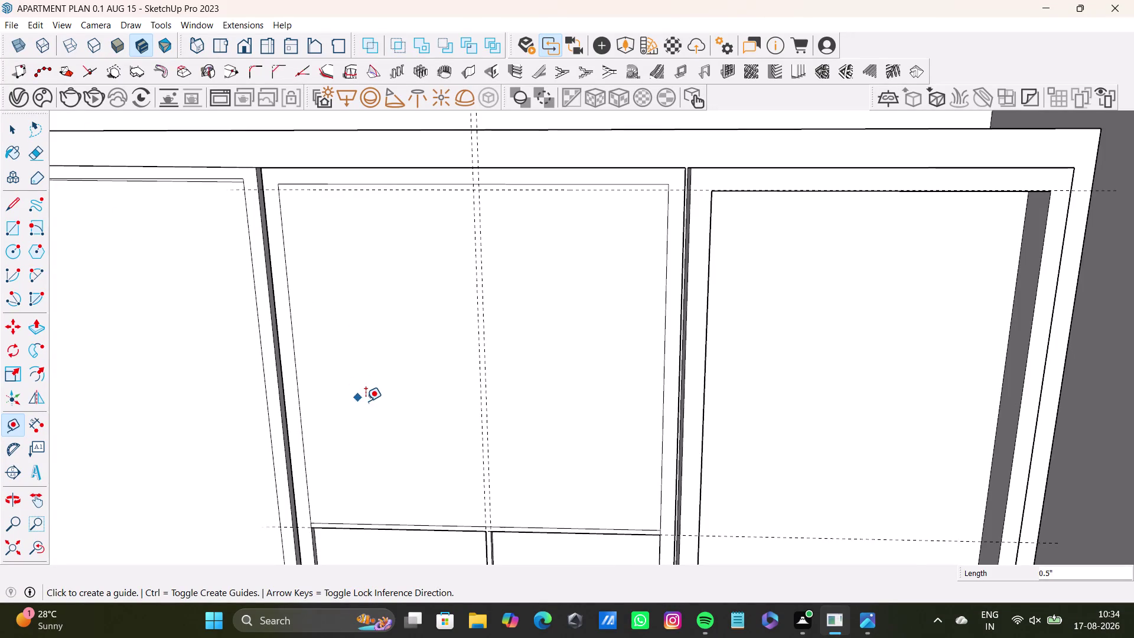
Orbit and zoom around the middle wardrobe door, then select the Line tool.
scroll(down, 3)
scroll(up, 3)
middle_drag(425, 489, 552, 360)
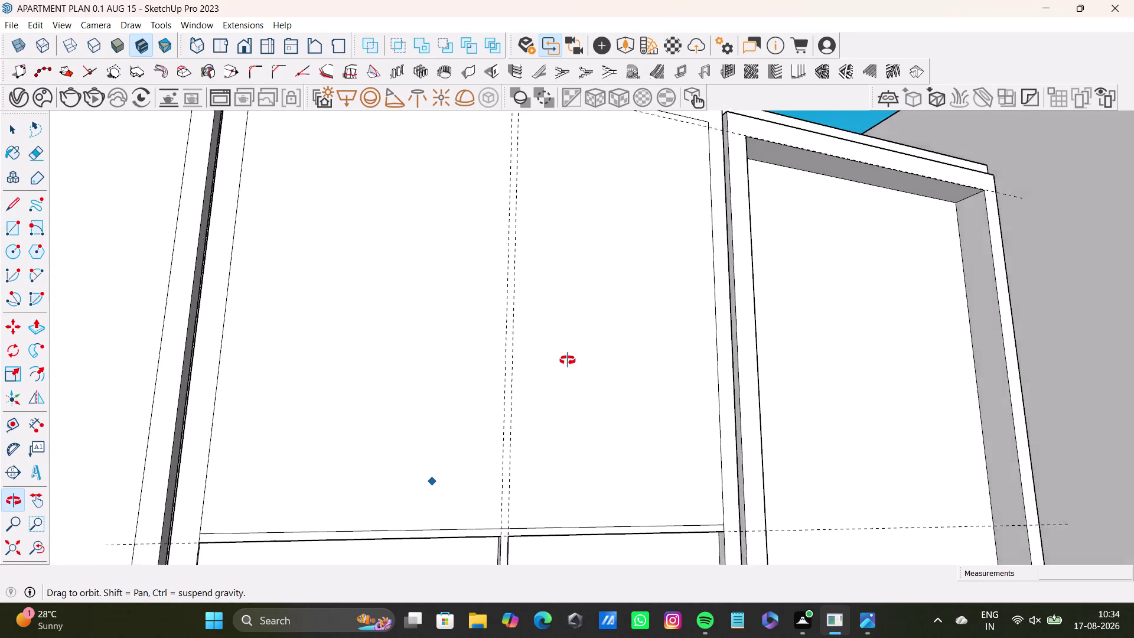
middle_drag(552, 360, 330, 456)
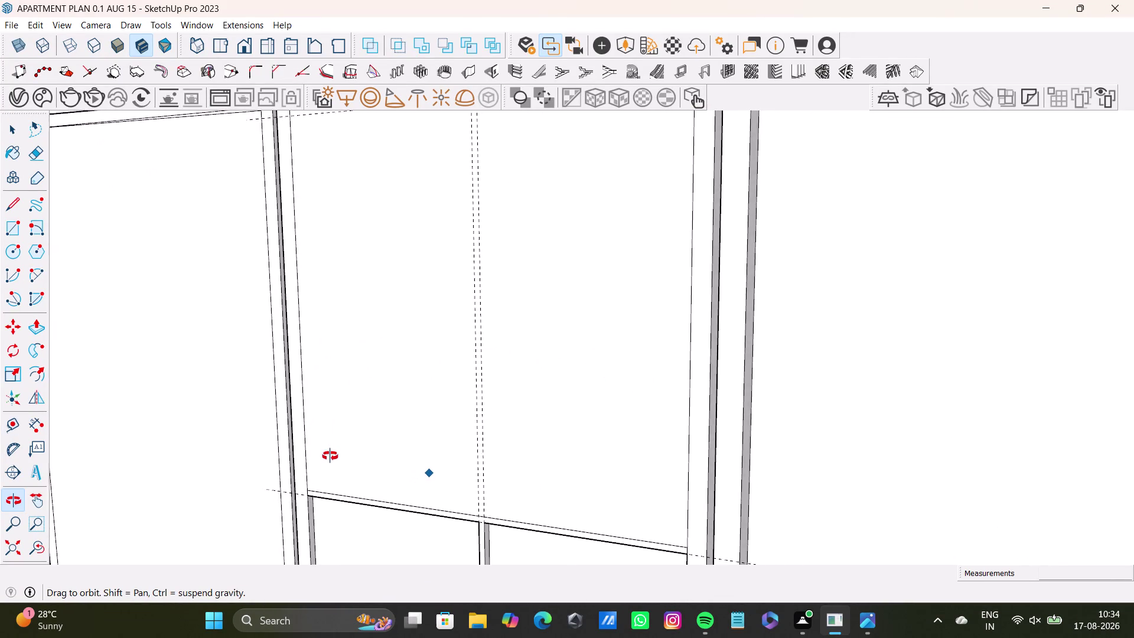
middle_drag(330, 456, 388, 494)
scroll(down, 3)
middle_drag(385, 337, 405, 323)
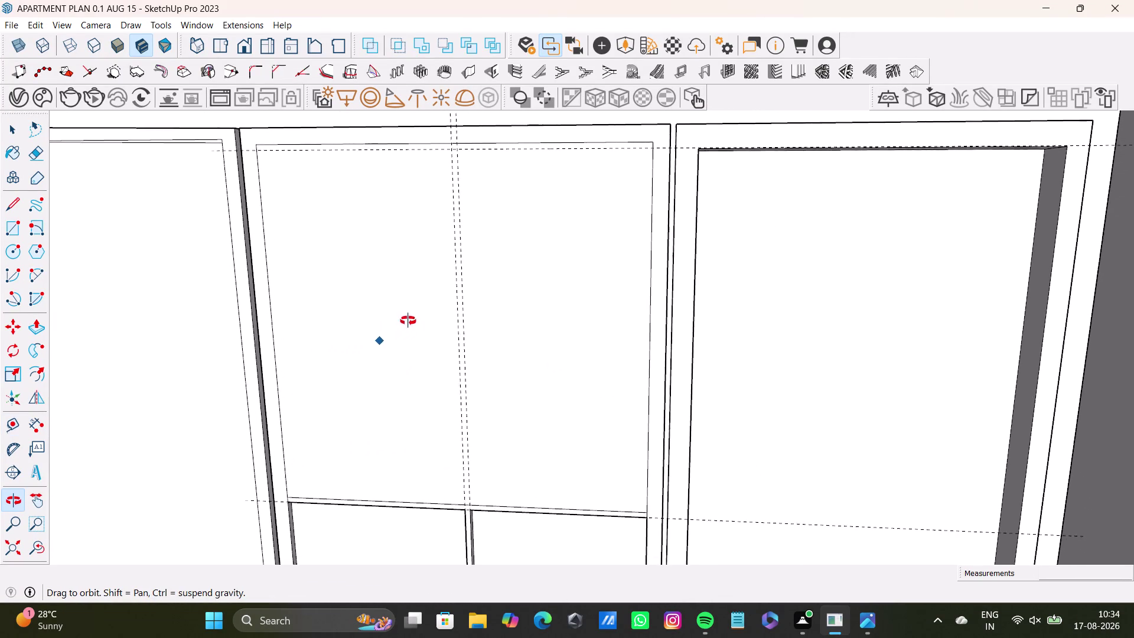
middle_drag(405, 322, 410, 319)
click(10, 201)
Inspect the wardrobe front and the middle door's top corner from several angles.
scroll(up, 3)
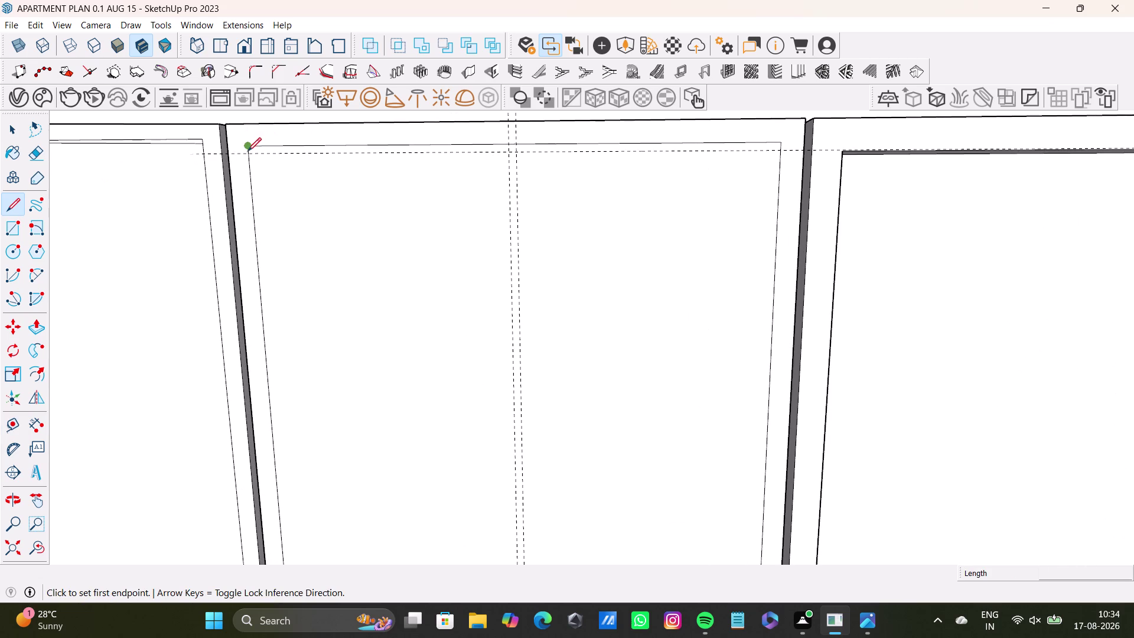
scroll(down, 3)
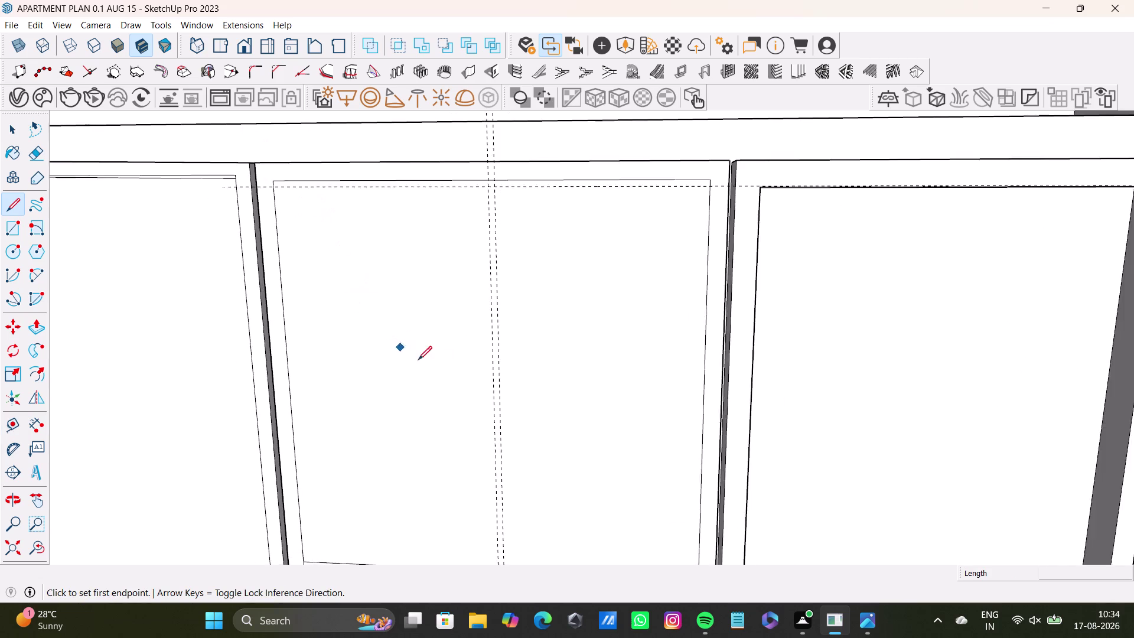
scroll(down, 3)
middle_drag(445, 390, 431, 448)
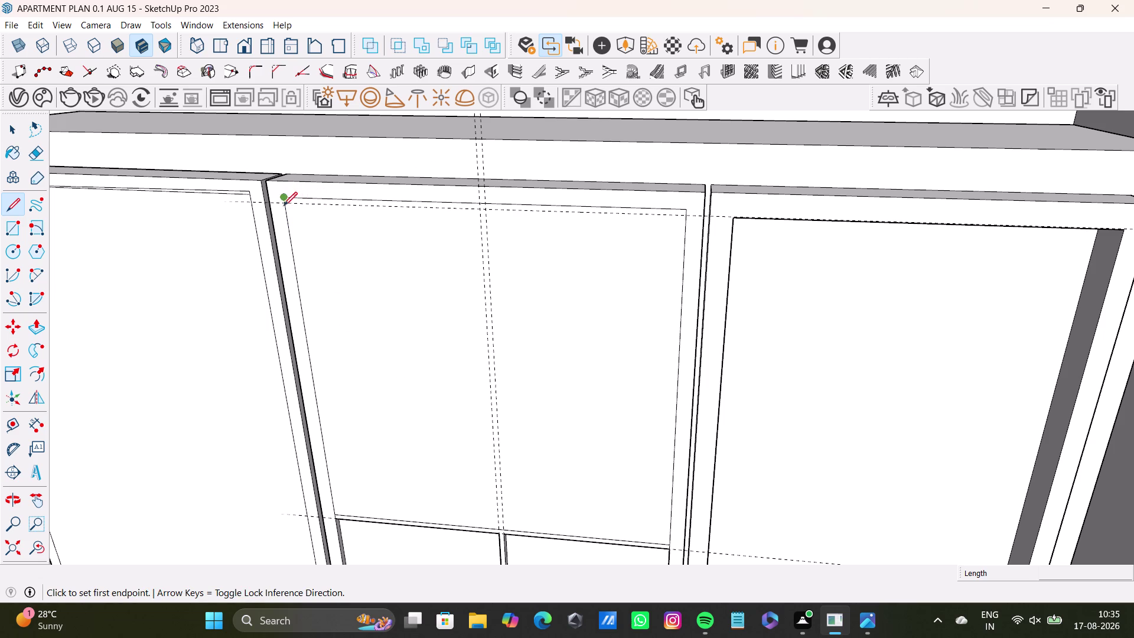
scroll(up, 3)
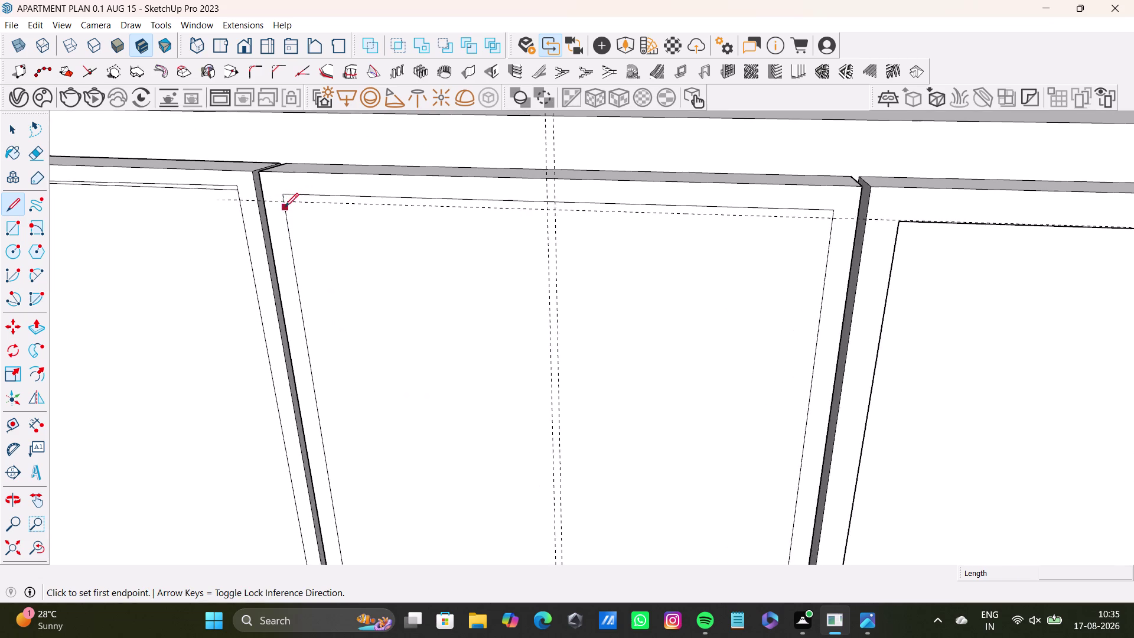
scroll(up, 3)
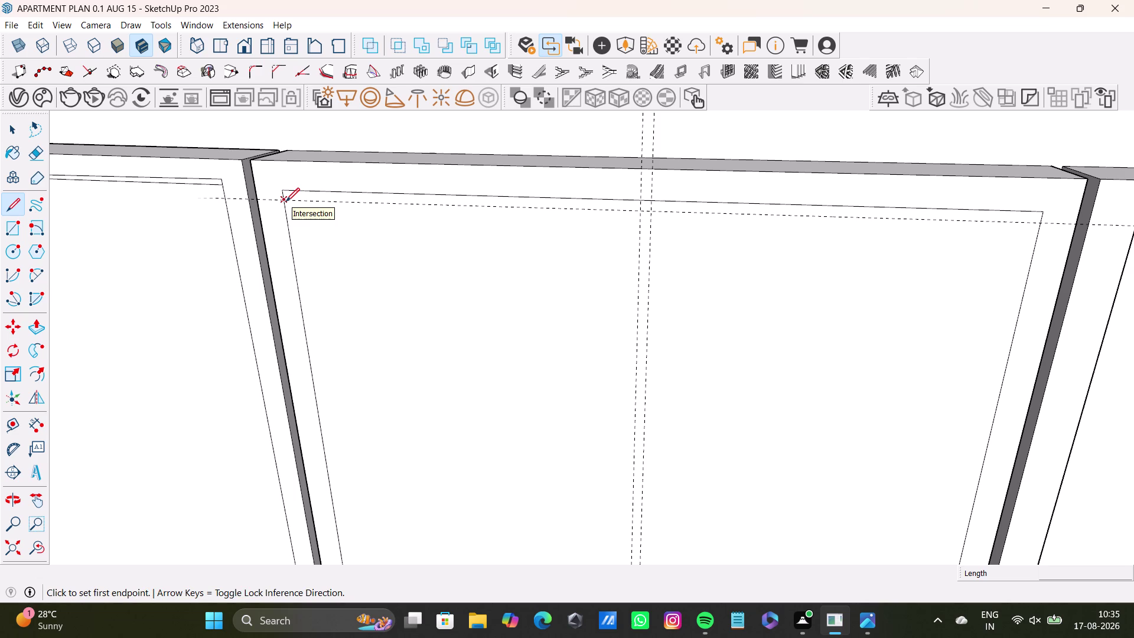
middle_drag(315, 275, 416, 221)
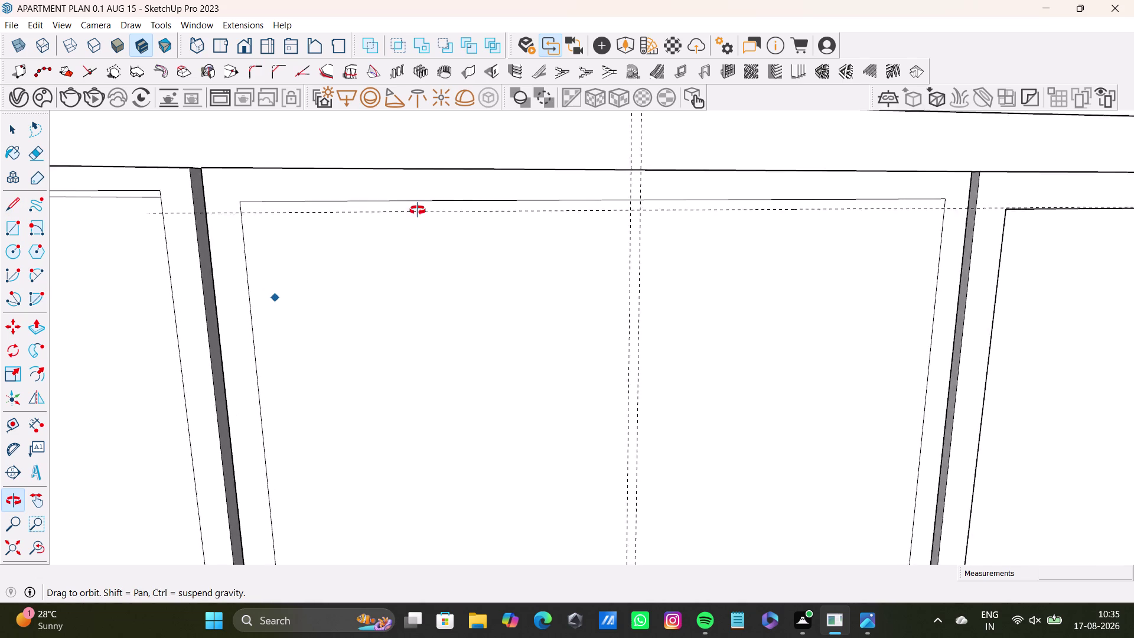
middle_drag(416, 220, 189, 213)
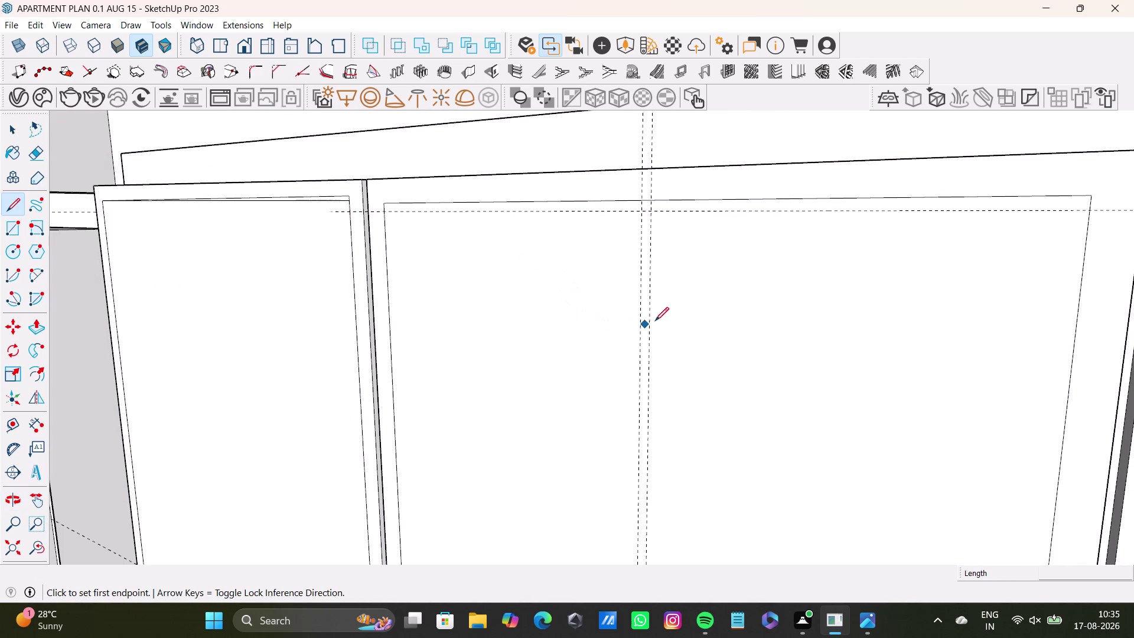
Orbit to frame the middle door face with its inset guide lines.
scroll(up, 3)
middle_drag(661, 304, 786, 284)
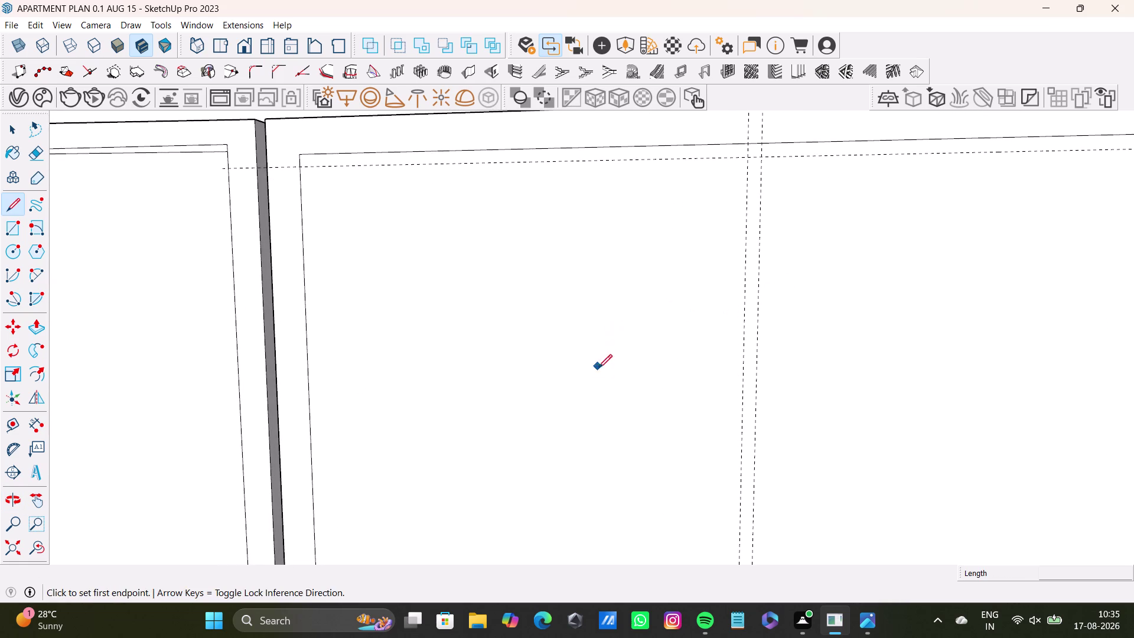
middle_drag(600, 369, 700, 363)
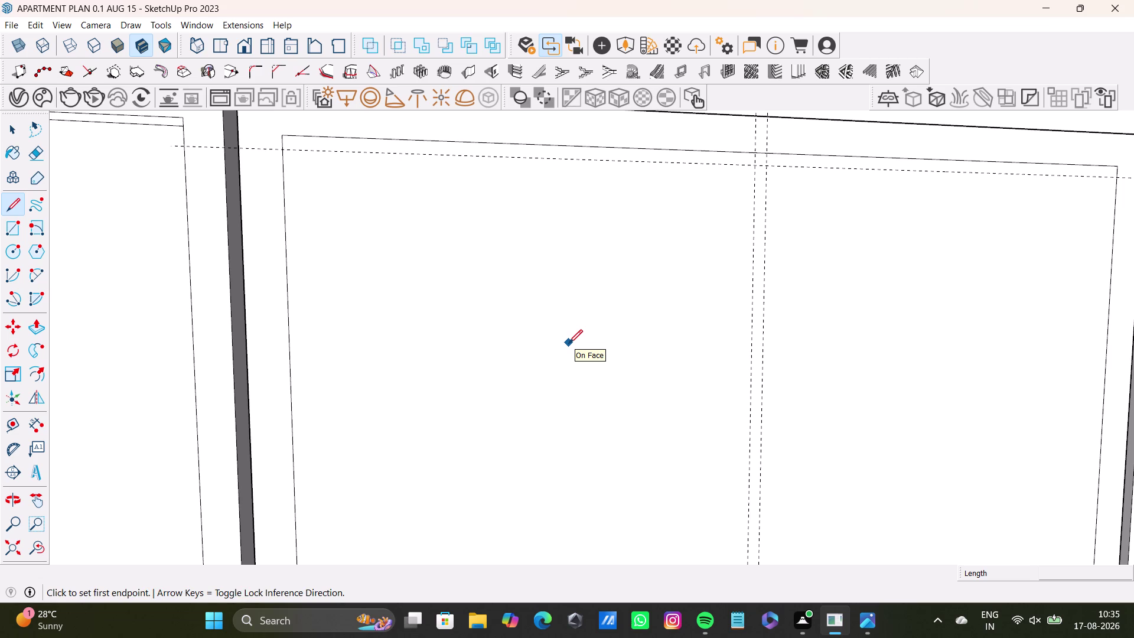
scroll(down, 3)
middle_drag(559, 297, 577, 216)
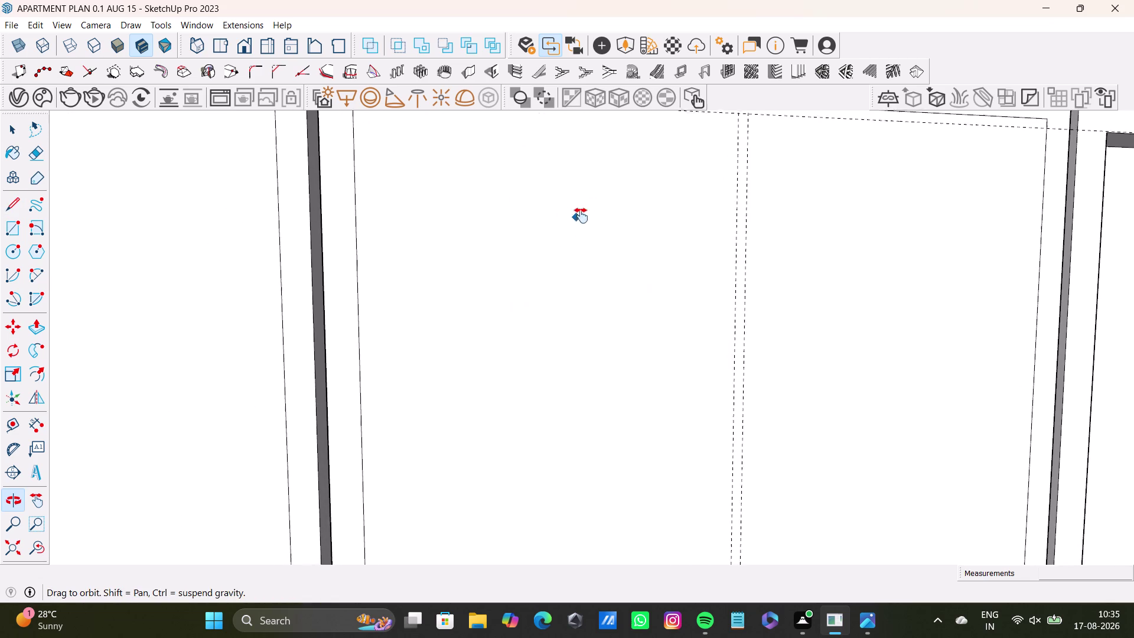
middle_drag(577, 216, 581, 215)
middle_drag(675, 316, 540, 380)
scroll(down, 3)
middle_drag(576, 369, 586, 260)
scroll(down, 3)
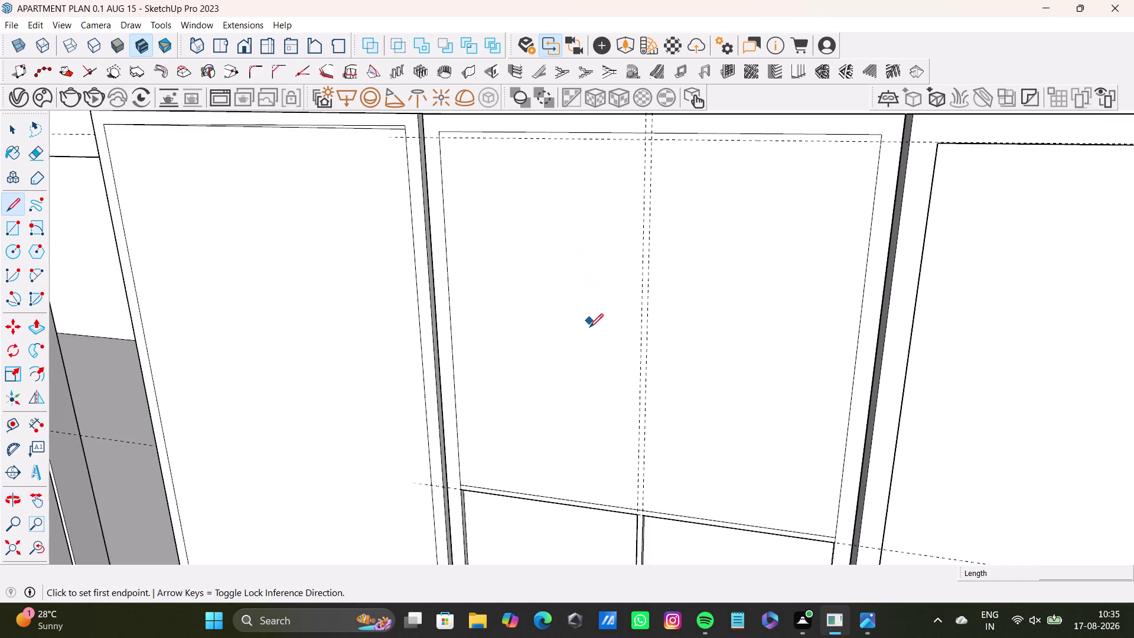
middle_drag(589, 327, 658, 341)
click(12, 205)
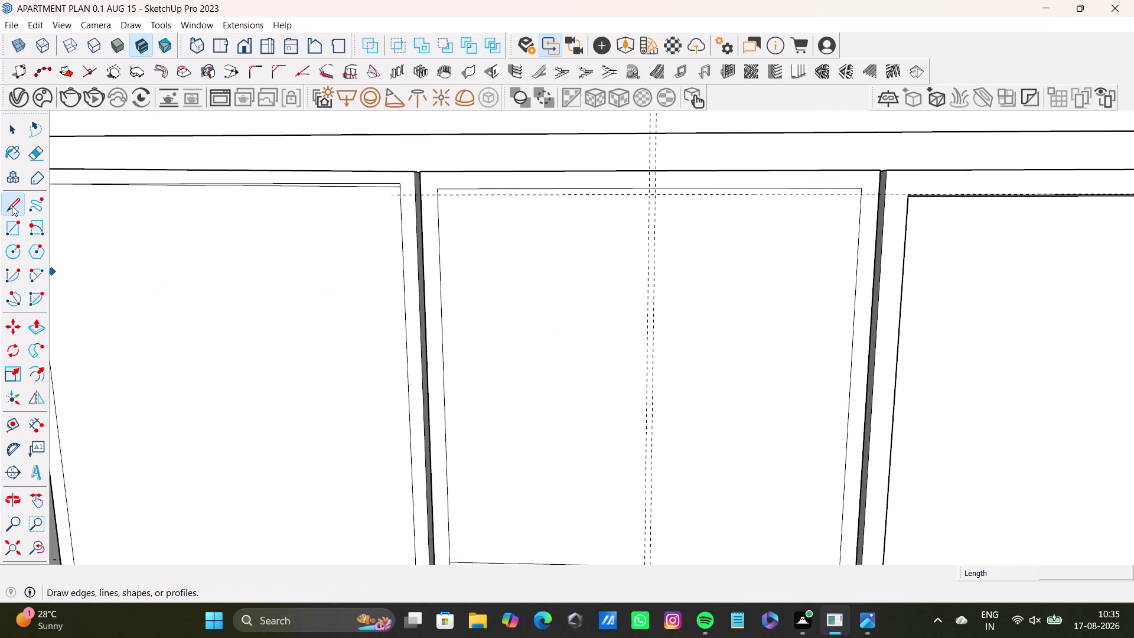
scroll(up, 3)
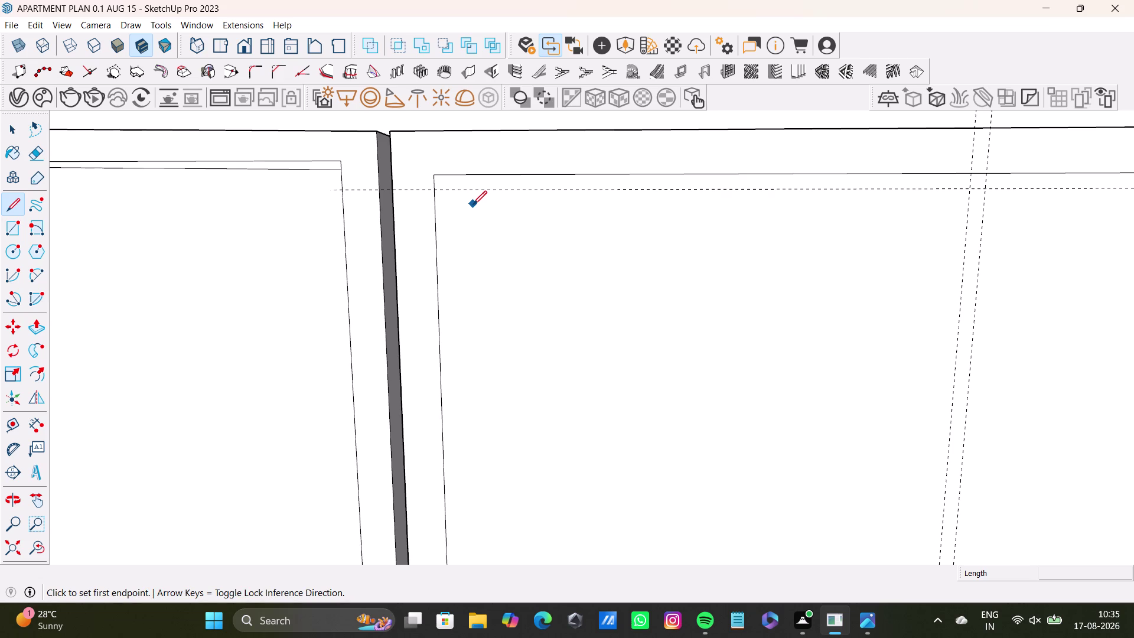
scroll(down, 3)
middle_drag(537, 376, 541, 378)
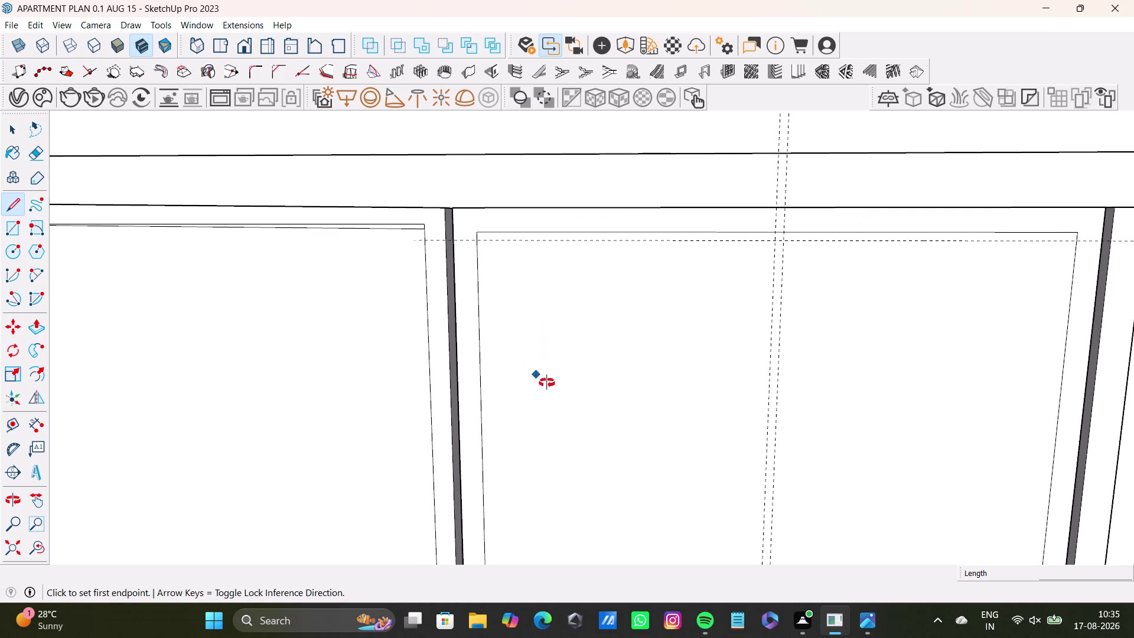
middle_drag(540, 378, 403, 236)
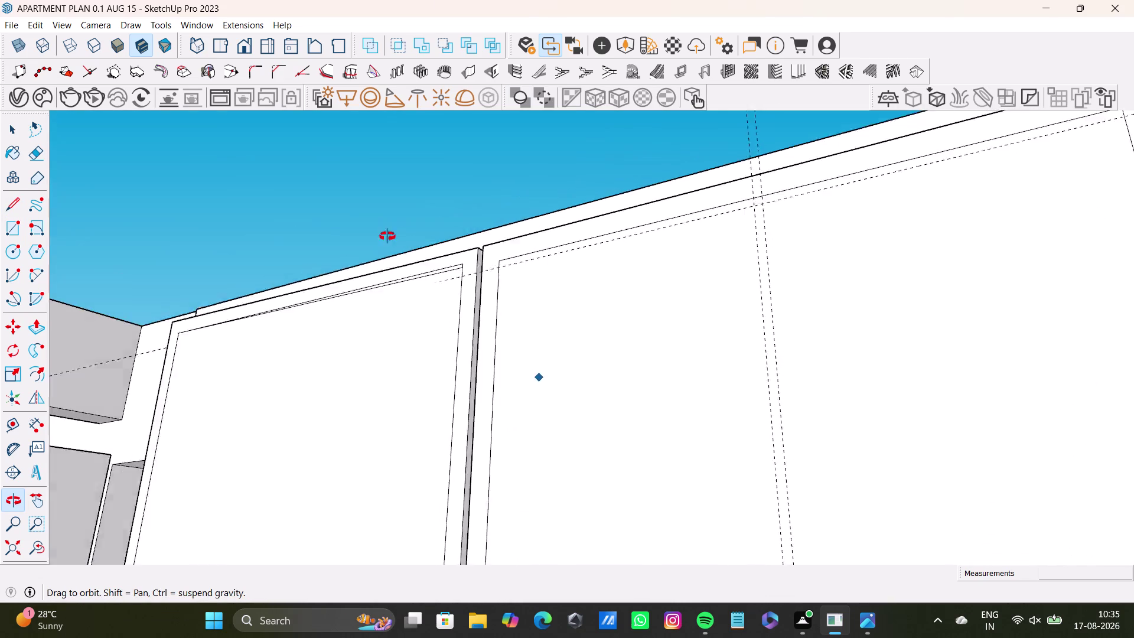
middle_drag(403, 236, 289, 253)
middle_drag(686, 370, 770, 506)
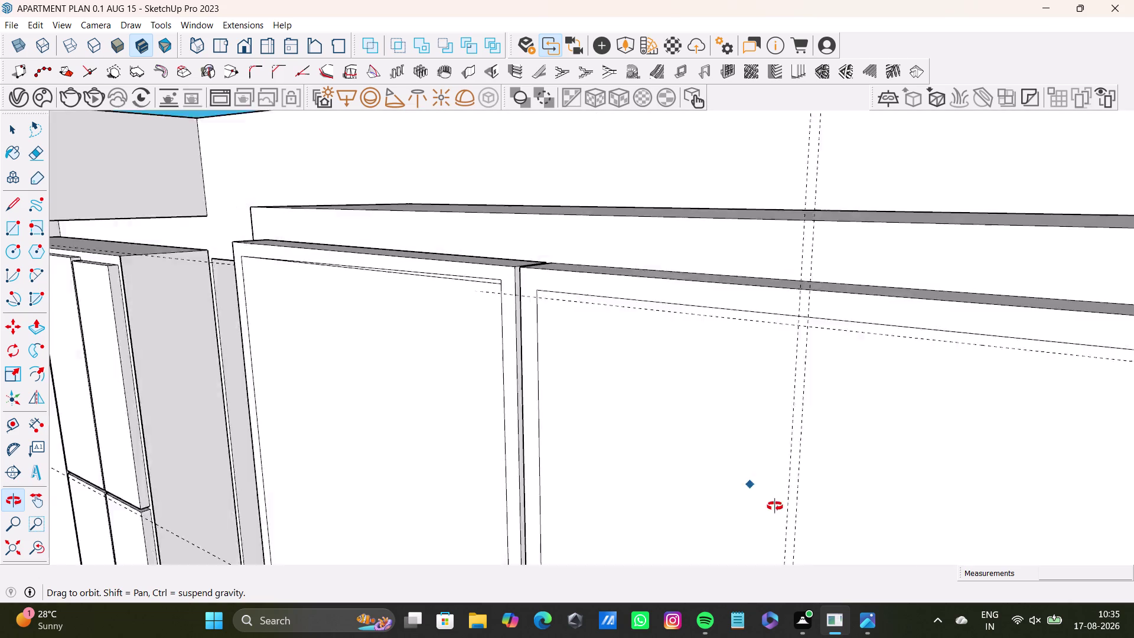
middle_drag(770, 506, 835, 506)
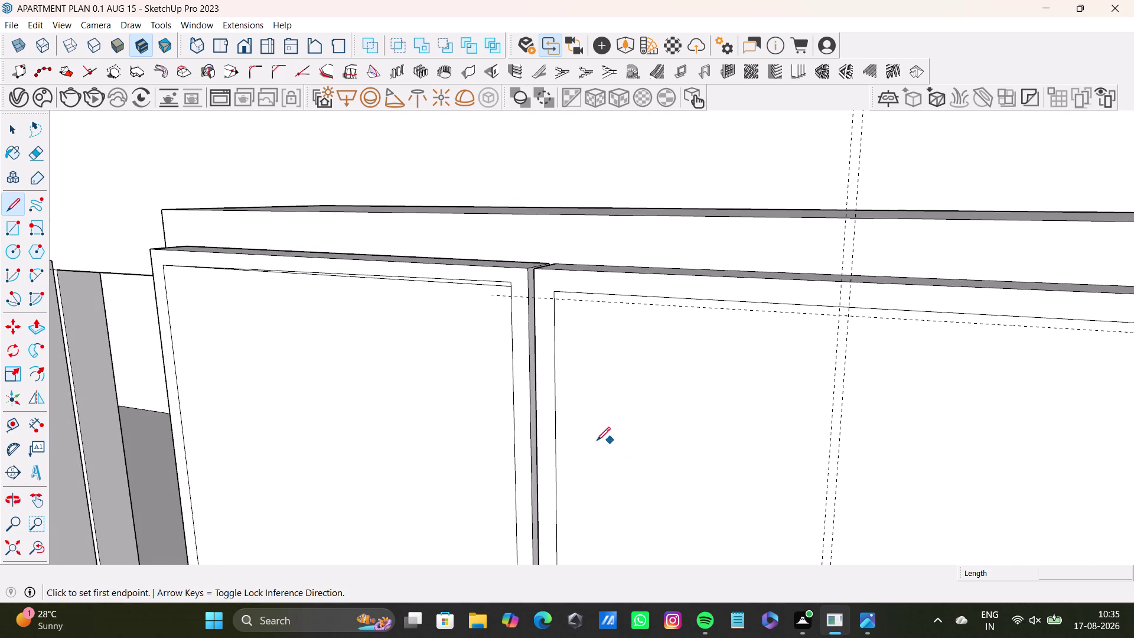
scroll(down, 3)
middle_drag(598, 444, 651, 458)
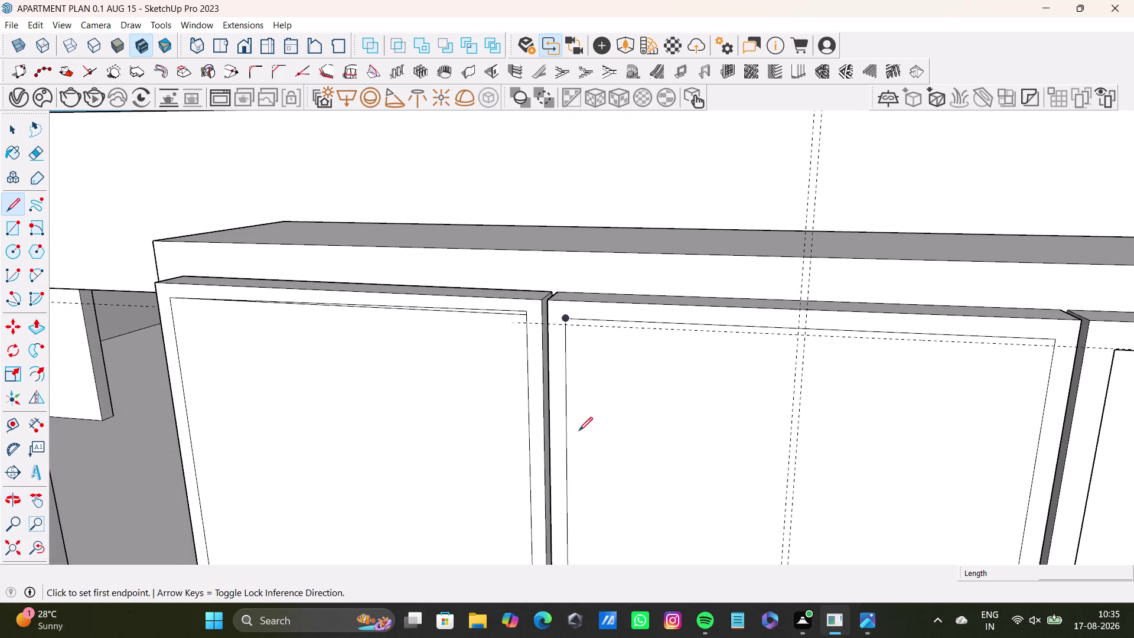
click(12, 239)
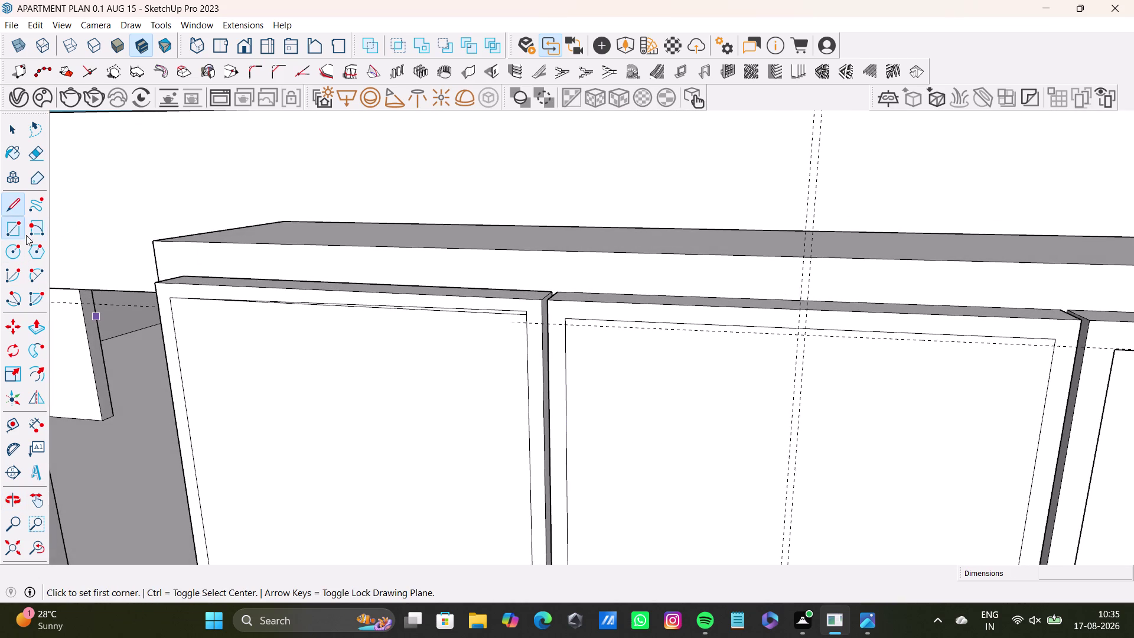
click(566, 326)
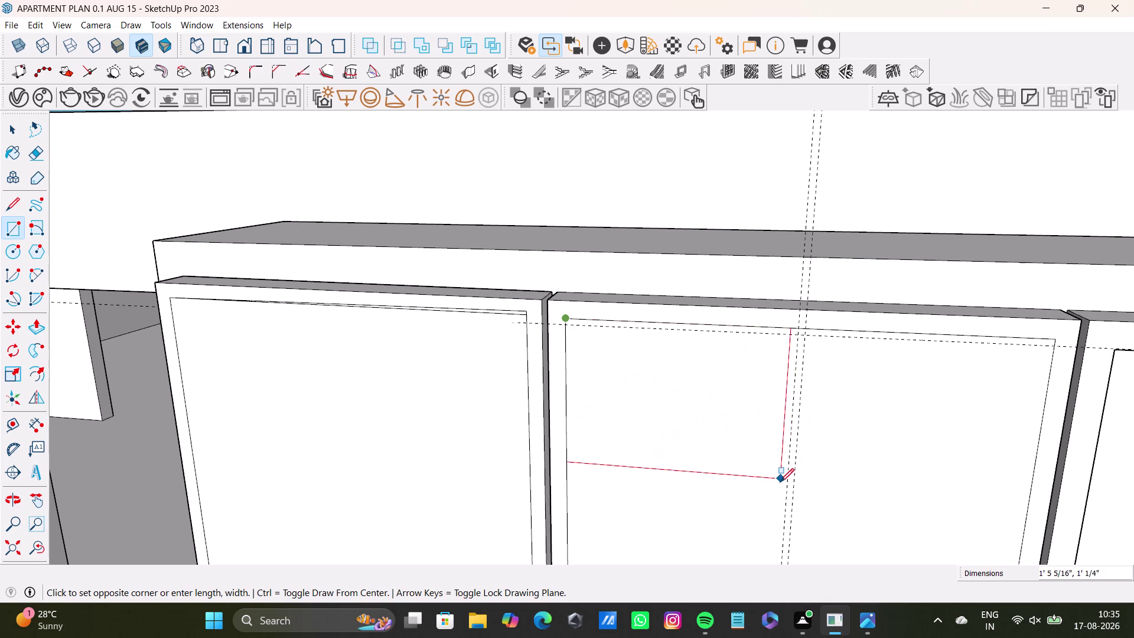
key(space)
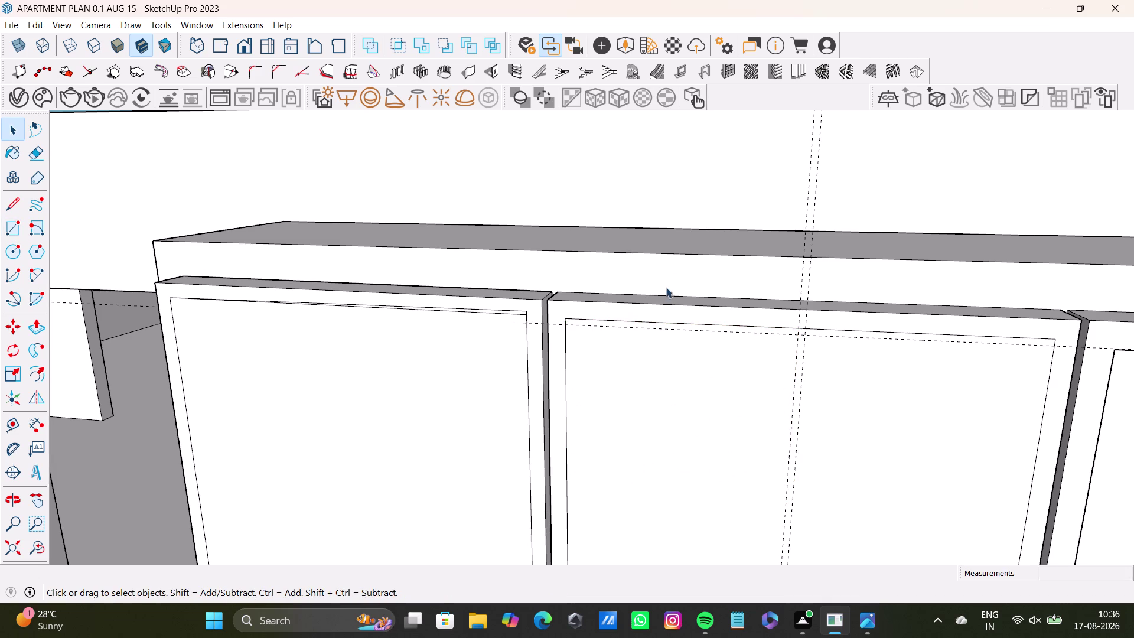
Orbit to face the middle wardrobe door and its guide lines.
scroll(down, 3)
middle_drag(682, 412, 678, 193)
middle_drag(691, 284, 746, 438)
middle_drag(746, 438, 745, 437)
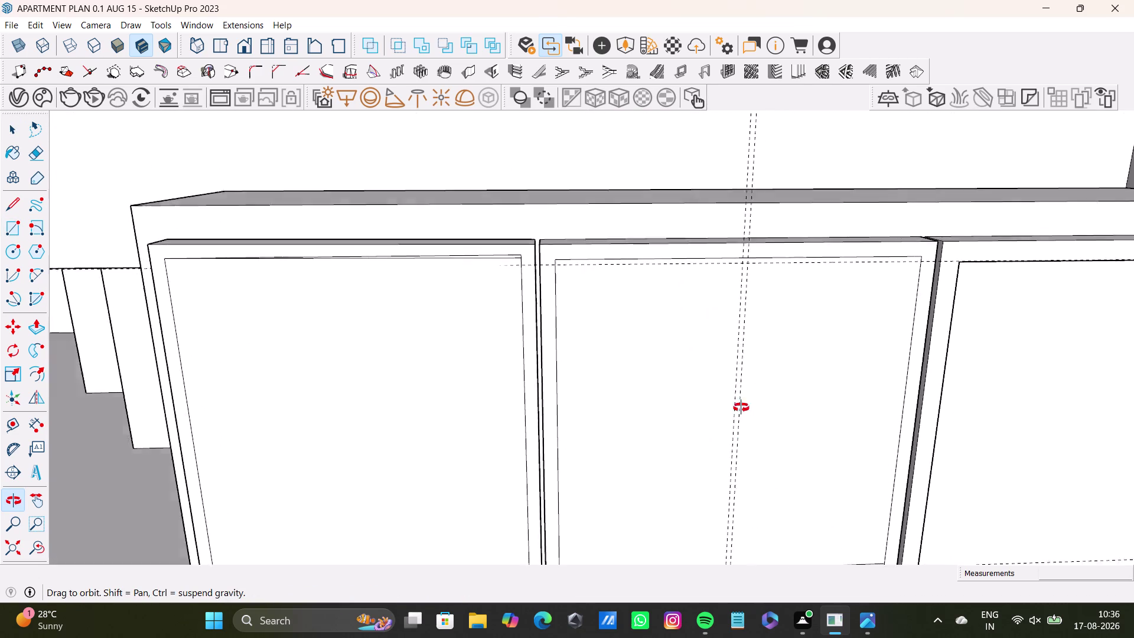
middle_drag(746, 437, 690, 329)
middle_drag(686, 350, 742, 351)
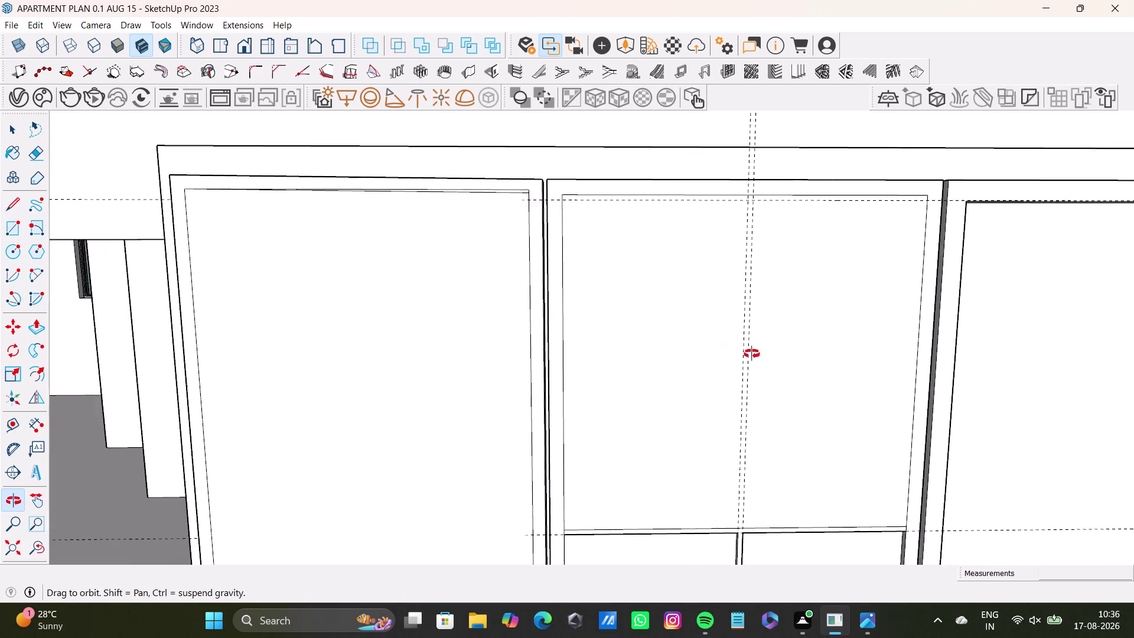
middle_drag(741, 351, 750, 359)
Draw a panel rectangle from the guide corner, then undo it.
click(8, 230)
scroll(up, 3)
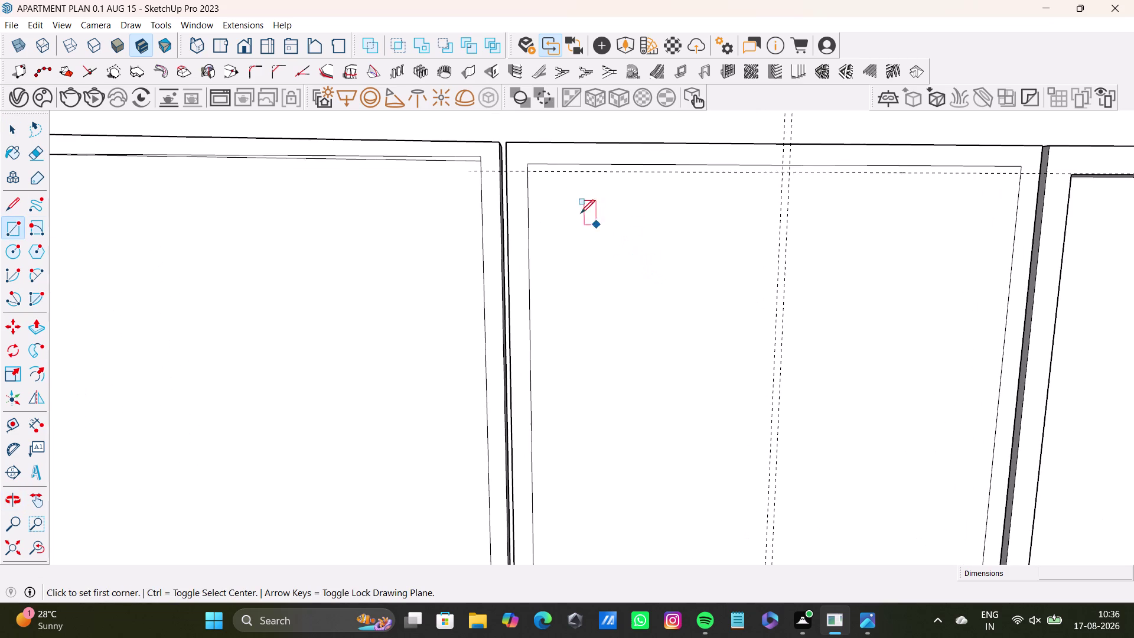
click(527, 173)
scroll(down, 3)
middle_drag(740, 385, 741, 365)
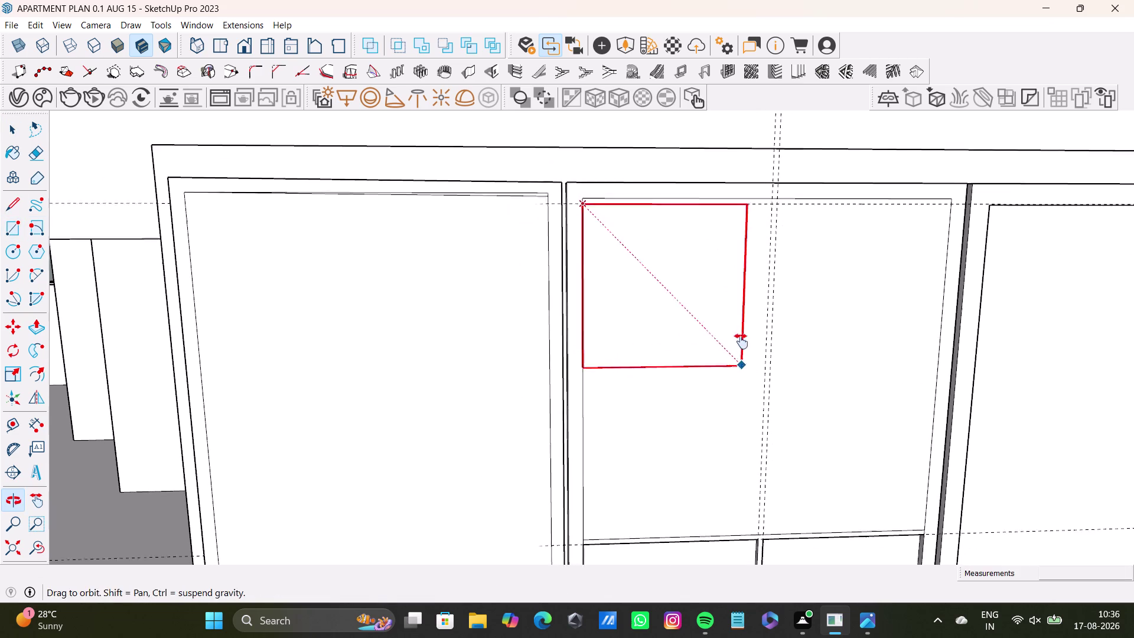
middle_drag(741, 365, 726, 284)
click(744, 454)
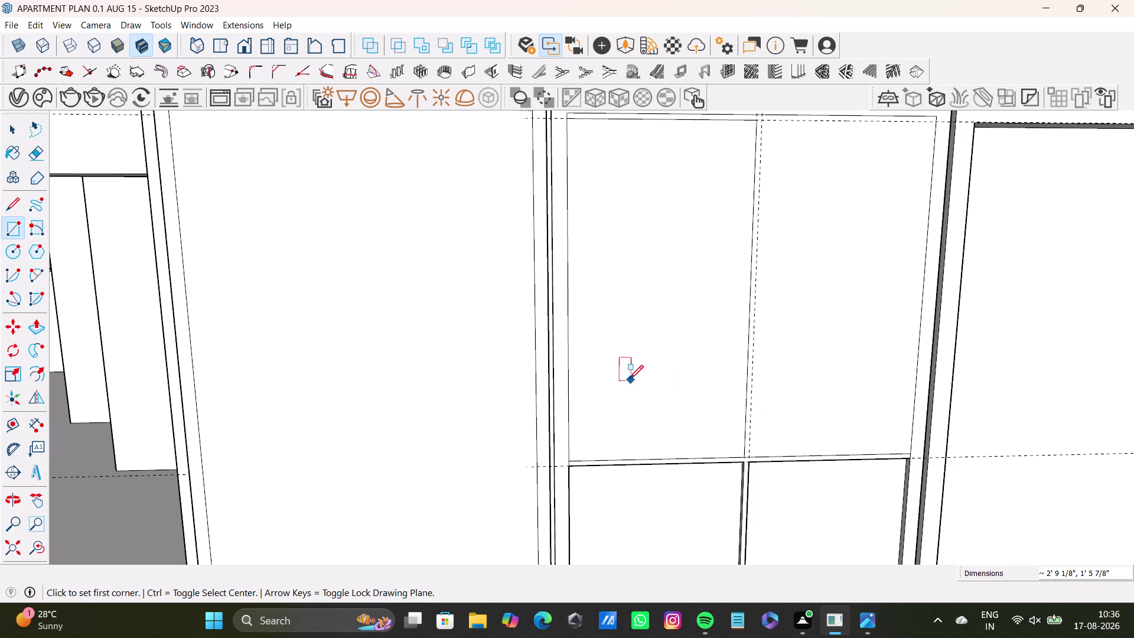
key(ctrl+z)
Return to the previous camera view and close in on the door's top edge.
scroll(down, 3)
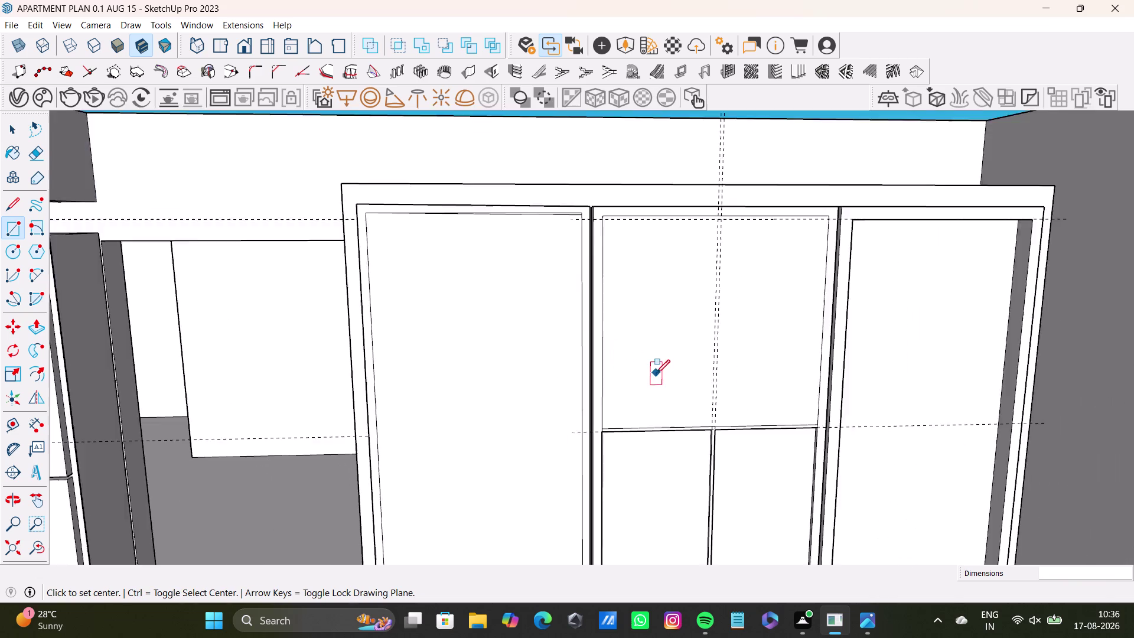
scroll(down, 3)
click(39, 546)
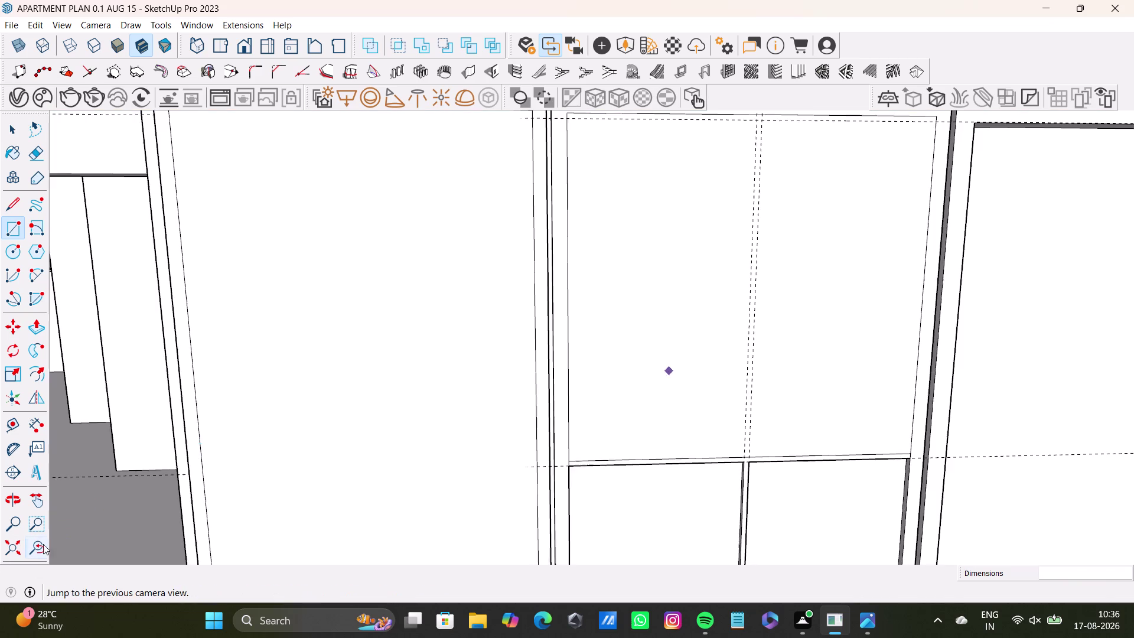
middle_drag(659, 385, 541, 414)
middle_drag(607, 432, 560, 392)
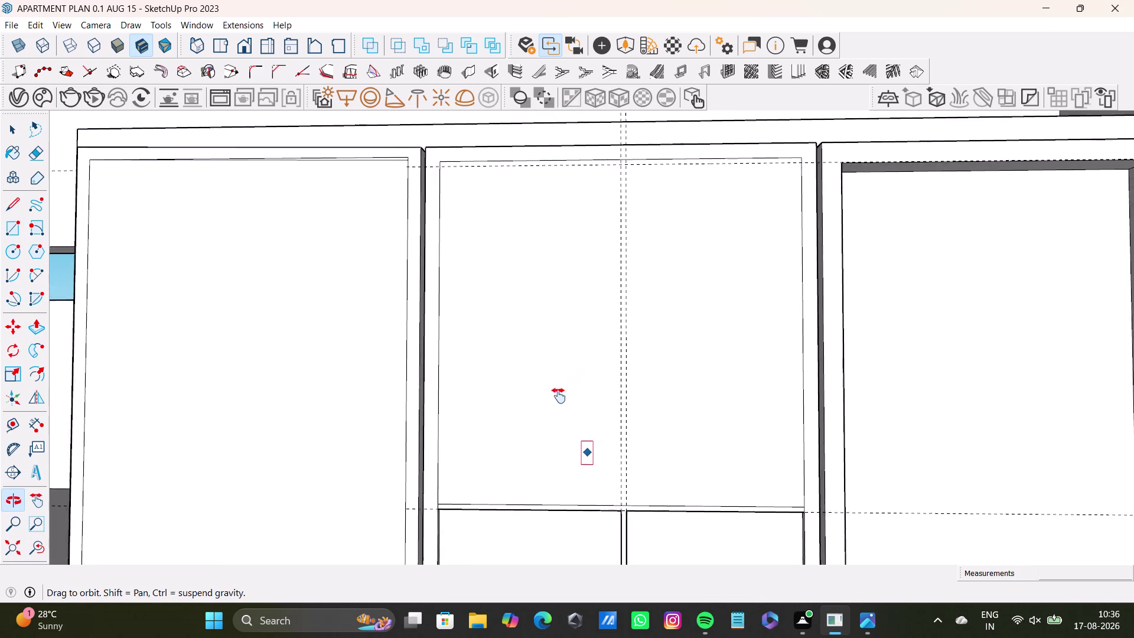
middle_drag(560, 392, 554, 404)
click(6, 206)
Draw a line along the panel's top edge from its left corner to its right corner.
scroll(up, 3)
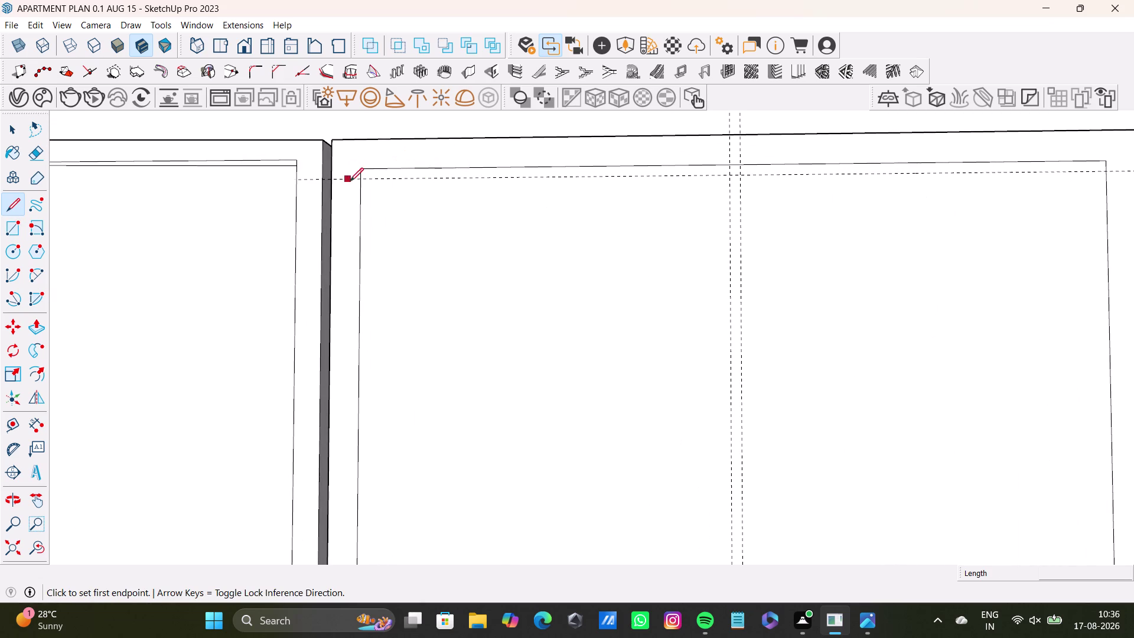
click(356, 178)
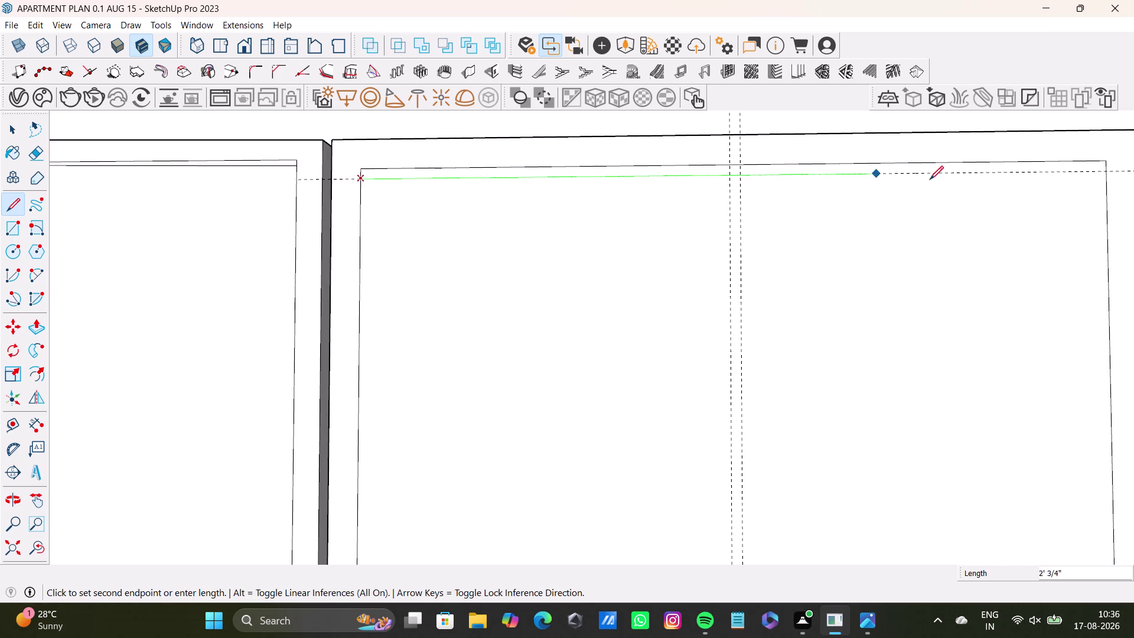
click(1107, 171)
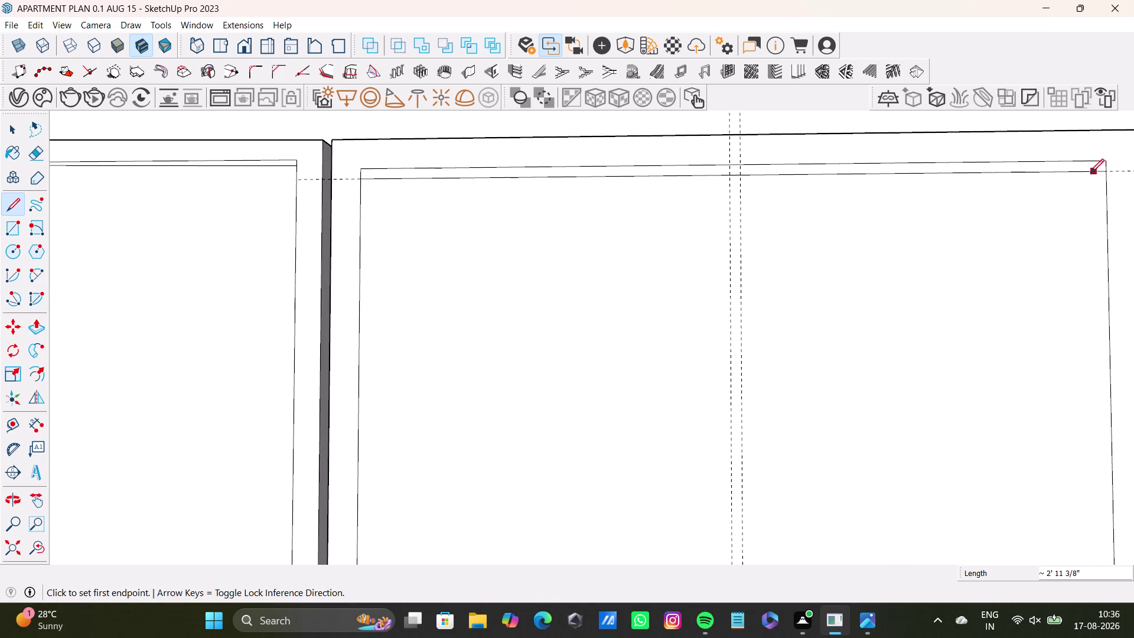
key(space)
scroll(down, 3)
Undo the last change and orbit to a low side view of the middle door.
middle_drag(923, 314, 895, 214)
key(ctrl+z)
scroll(down, 3)
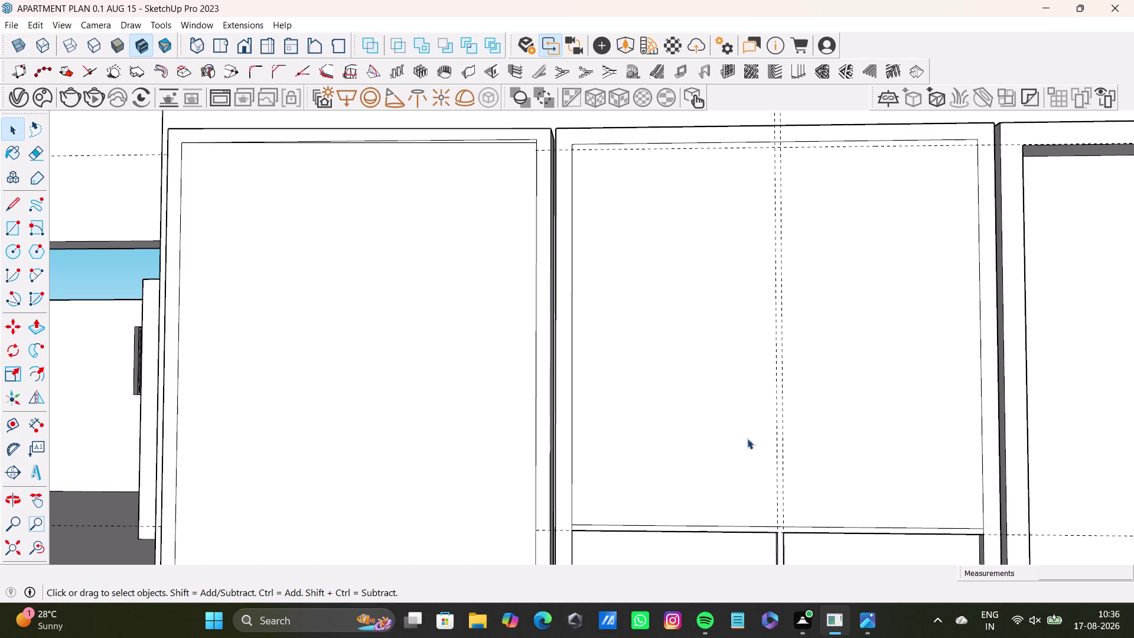
scroll(up, 3)
middle_drag(597, 463, 448, 377)
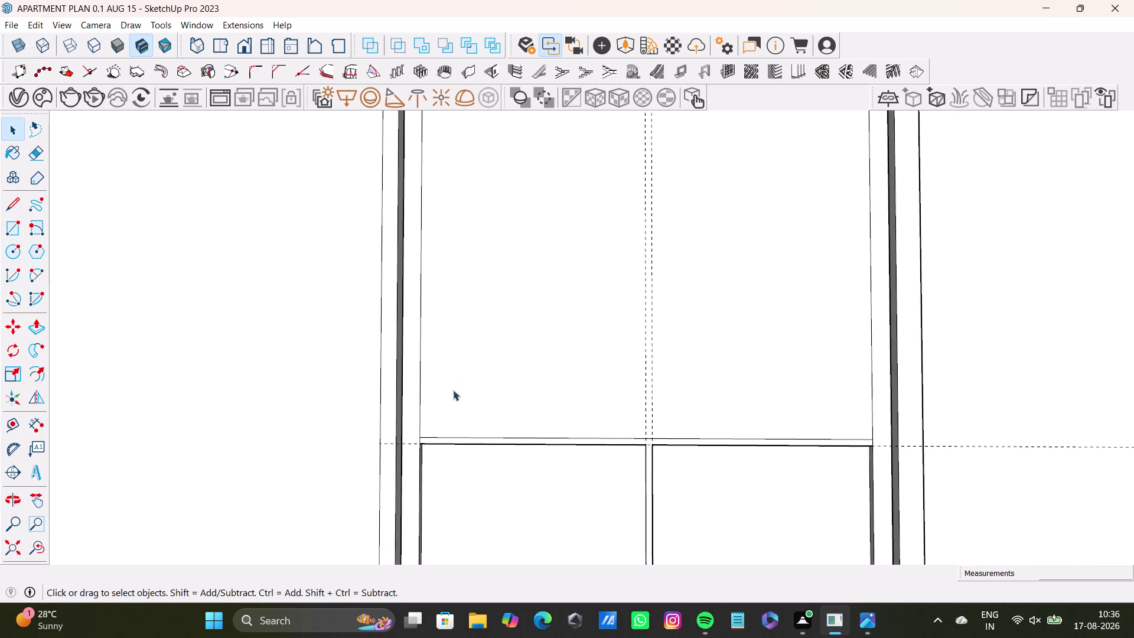
middle_drag(549, 411, 272, 369)
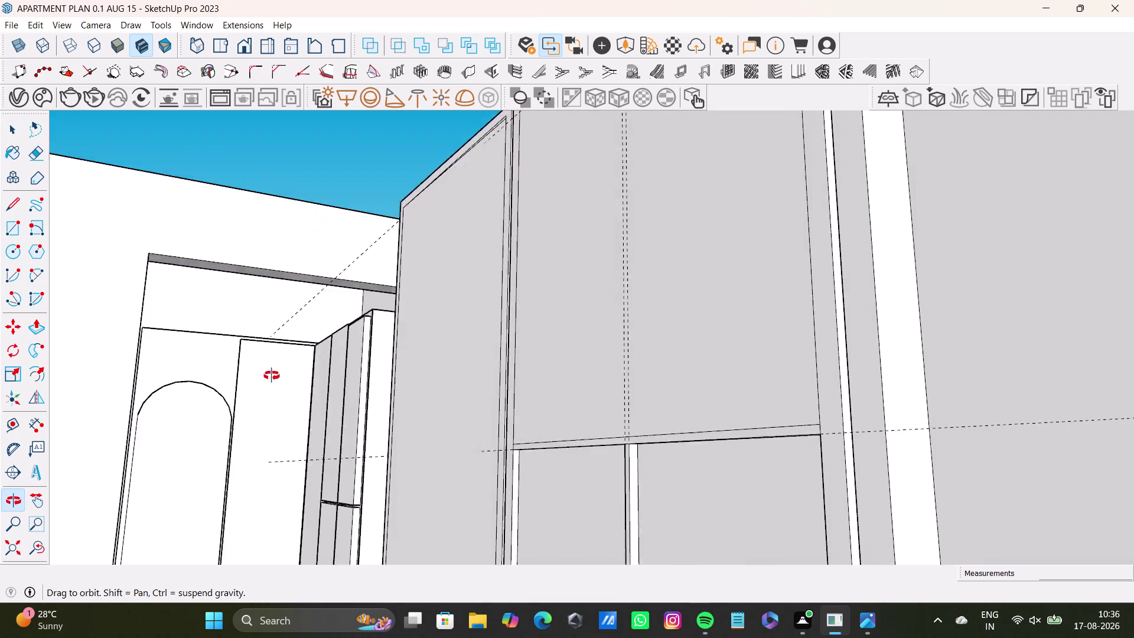
middle_drag(271, 369, 385, 438)
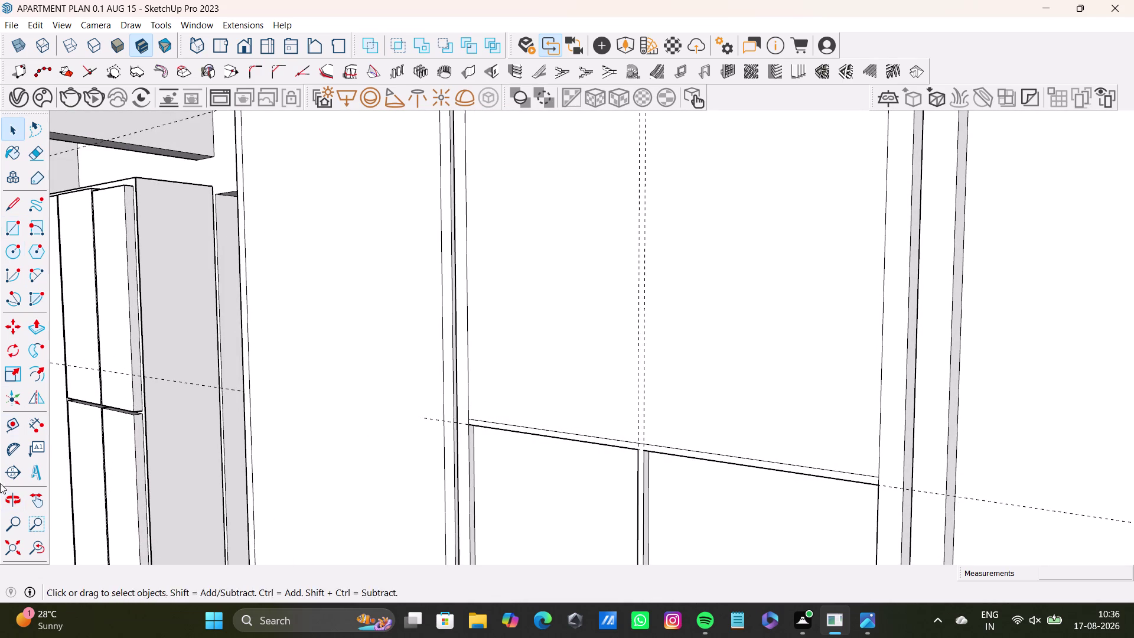
Place a Tape Measure guide 1/2" from the panel's lower edge.
click(5, 415)
scroll(up, 3)
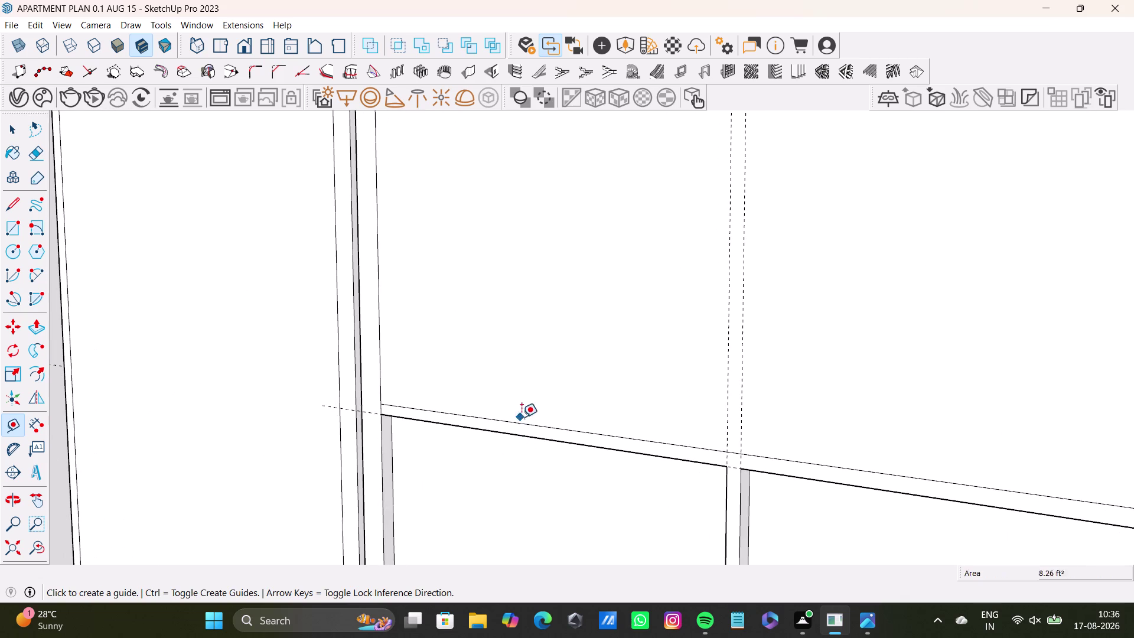
click(526, 436)
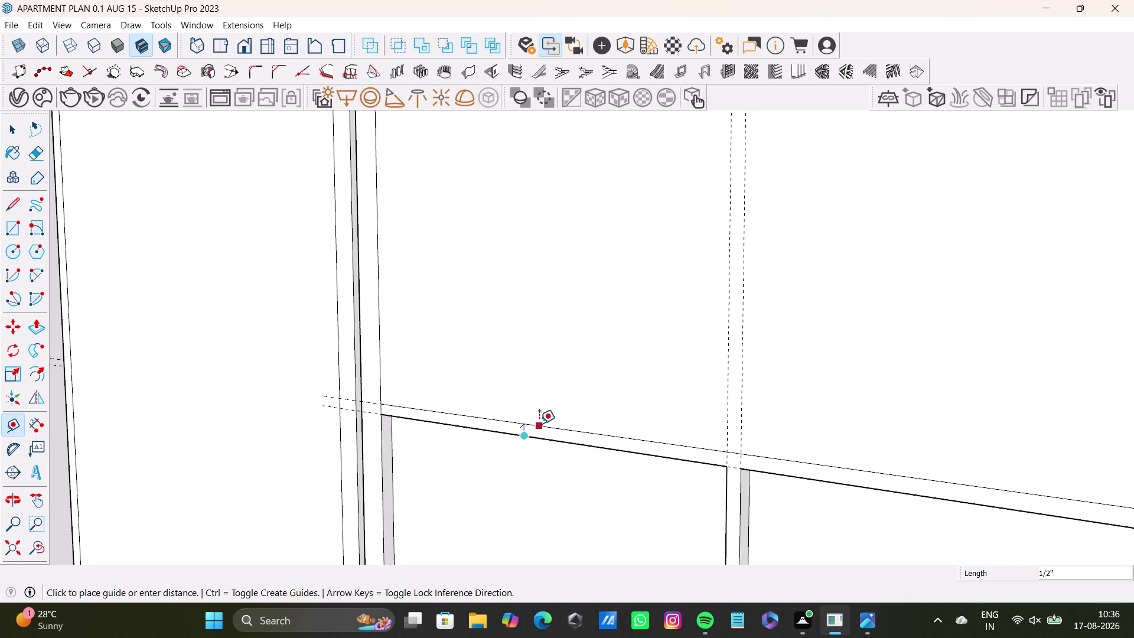
click(539, 423)
scroll(down, 3)
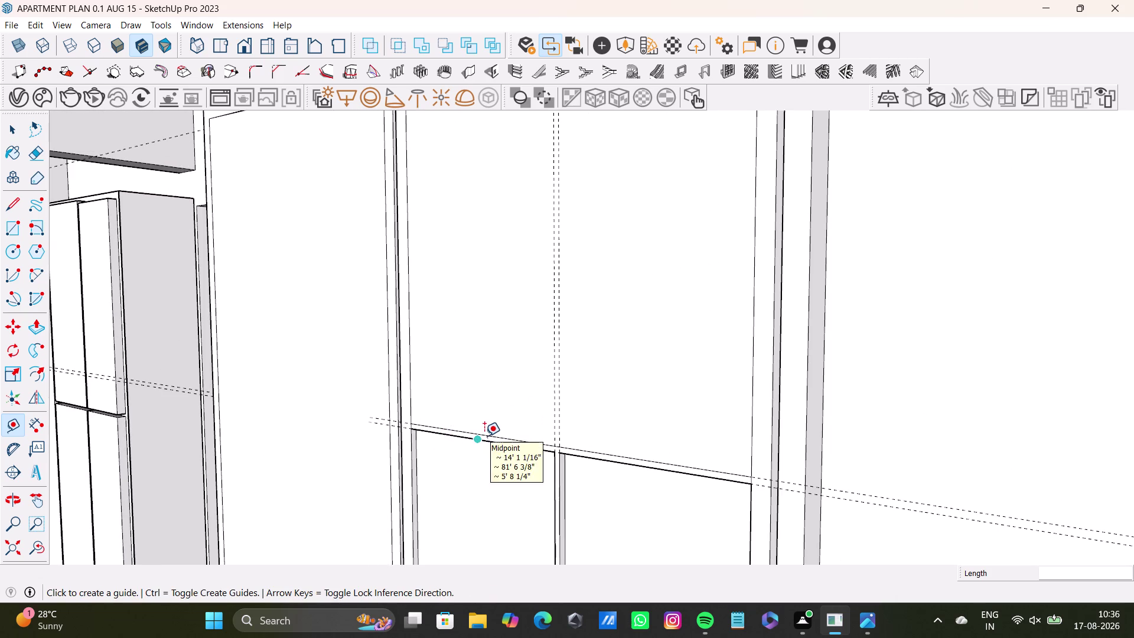
Orbit around the wardrobe to view the whole front and top.
middle_drag(464, 439, 570, 474)
scroll(down, 3)
middle_drag(542, 389, 522, 513)
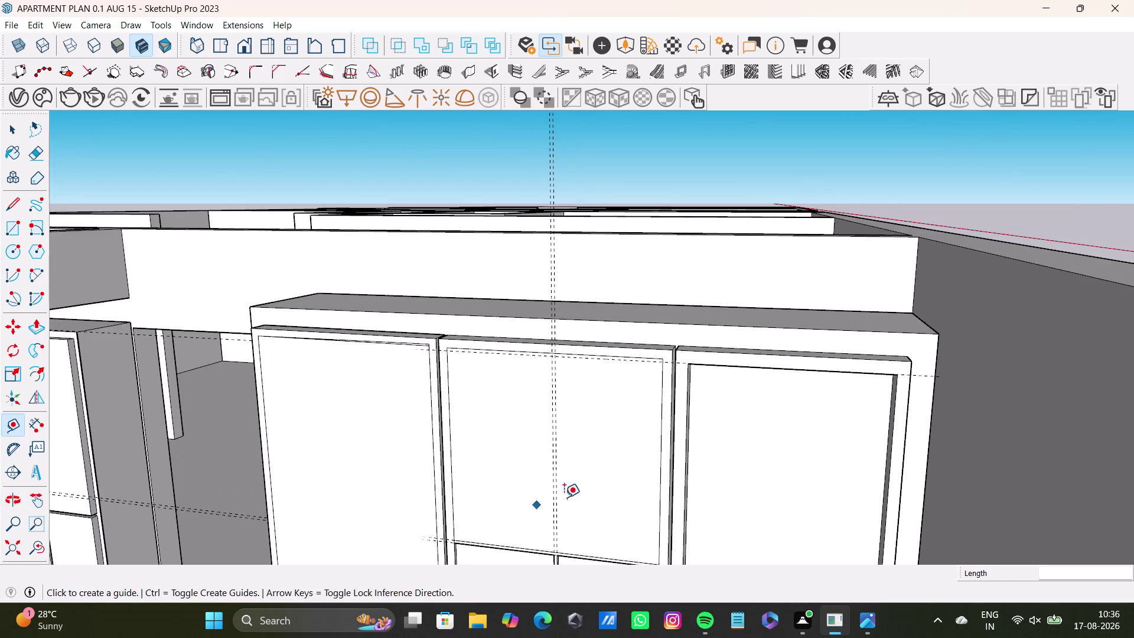
middle_drag(606, 481, 657, 439)
middle_drag(601, 459, 668, 320)
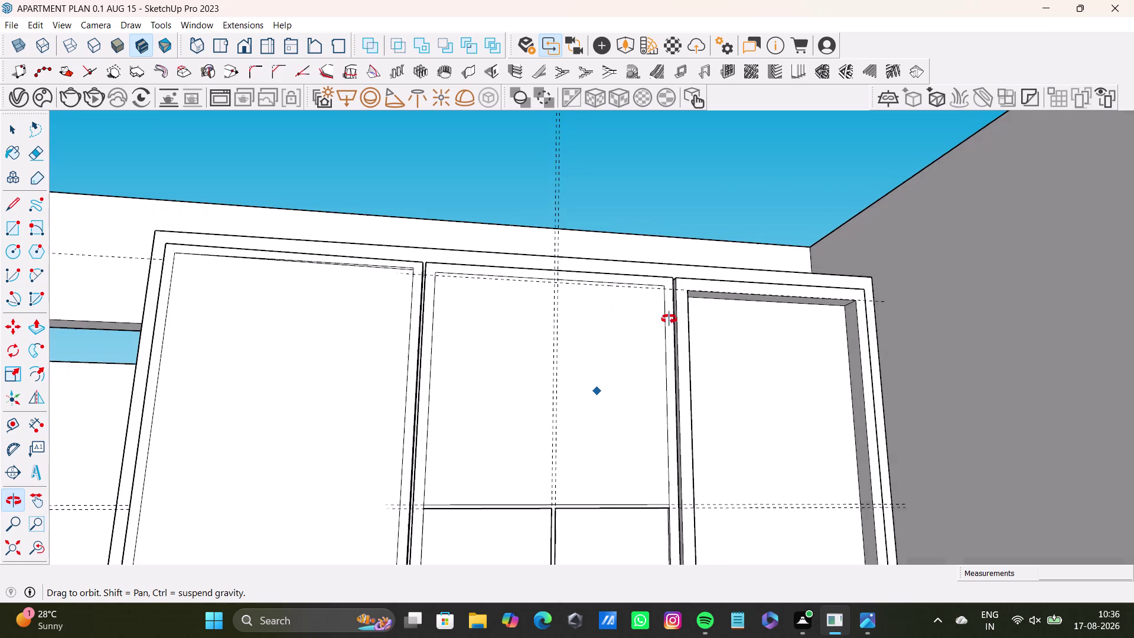
middle_drag(668, 320, 546, 504)
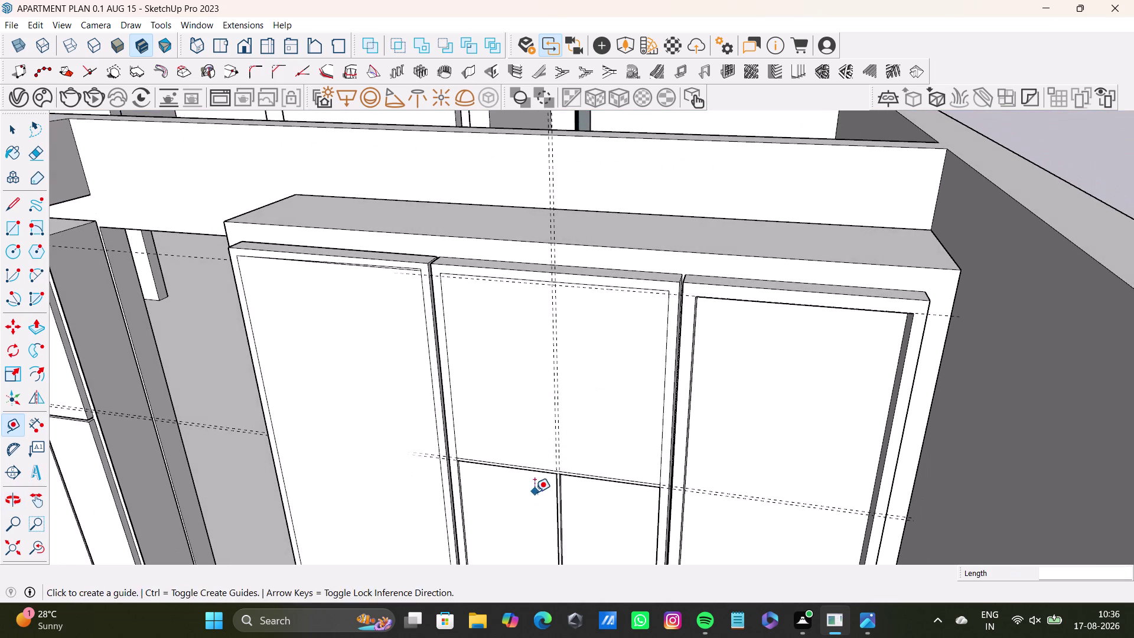
middle_drag(534, 492, 600, 471)
middle_drag(578, 470, 655, 411)
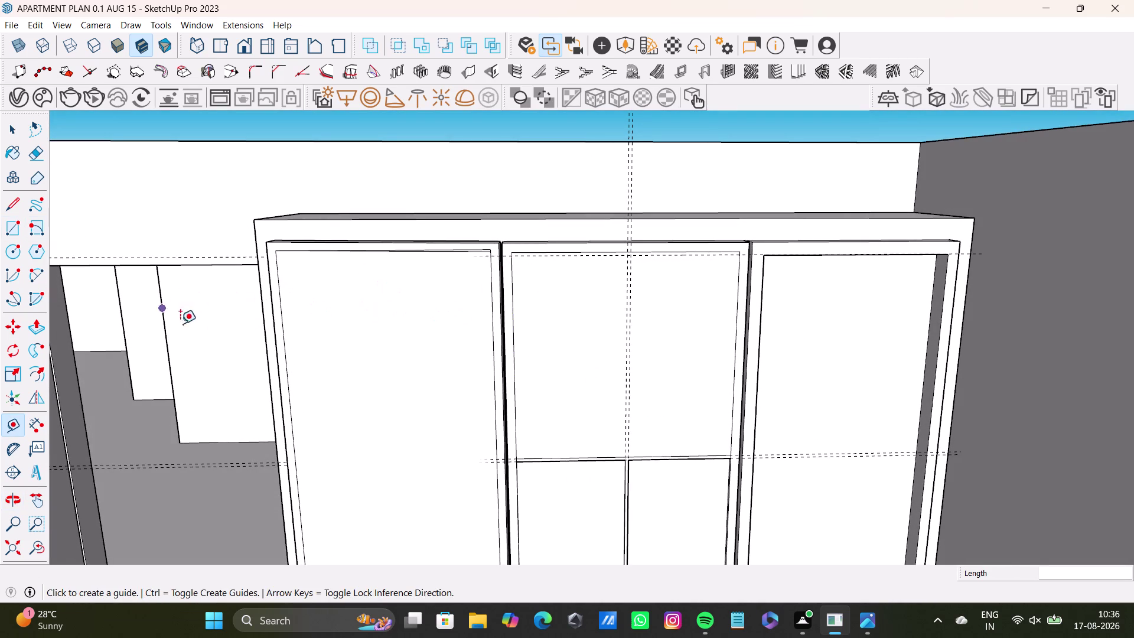
Begin a rectangle on the middle door, then cancel it.
click(8, 230)
scroll(up, 3)
click(495, 219)
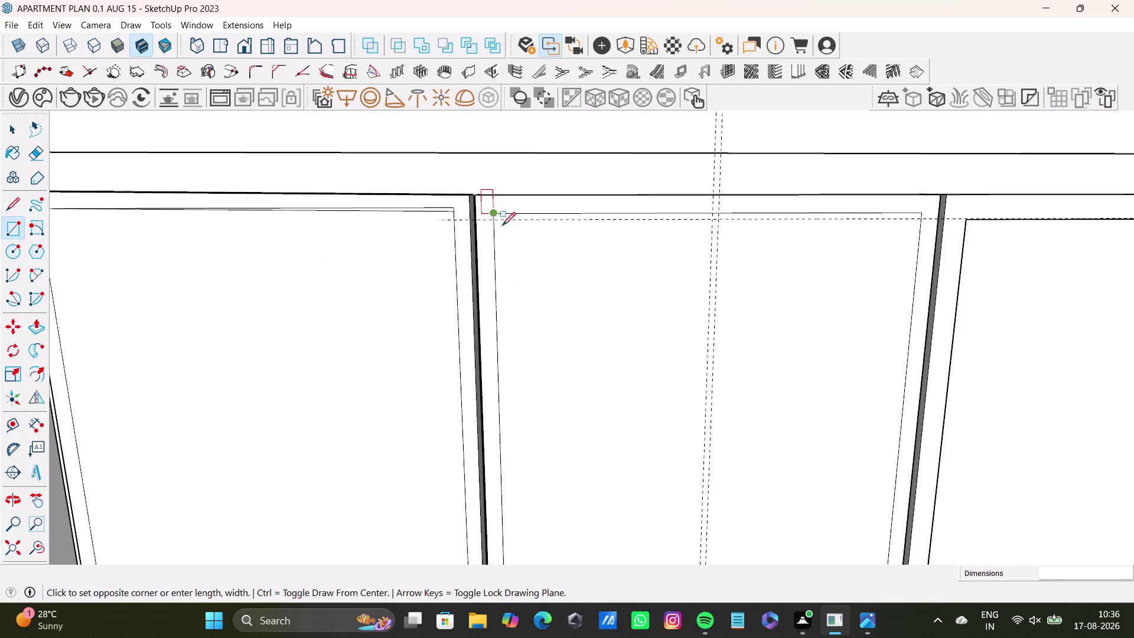
key(space)
Draw the first rectangle from the panel's top-left corner to the lower guide crossing.
click(17, 232)
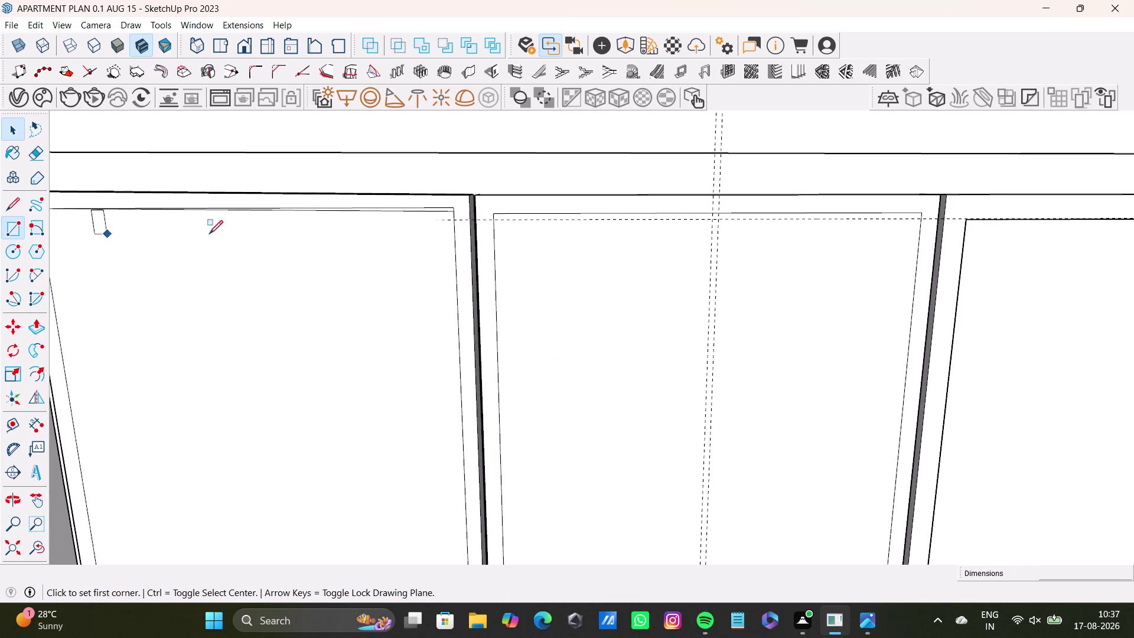
scroll(up, 3)
click(484, 185)
scroll(down, 3)
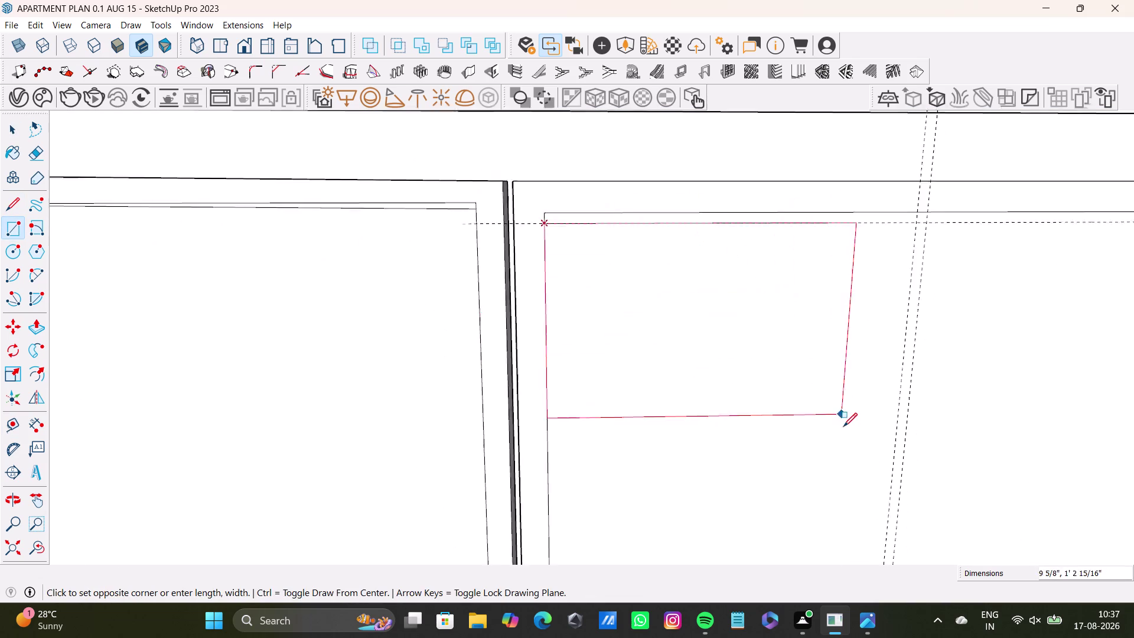
scroll(down, 3)
middle_drag(848, 429, 743, 221)
scroll(down, 3)
middle_drag(756, 487, 722, 388)
scroll(up, 3)
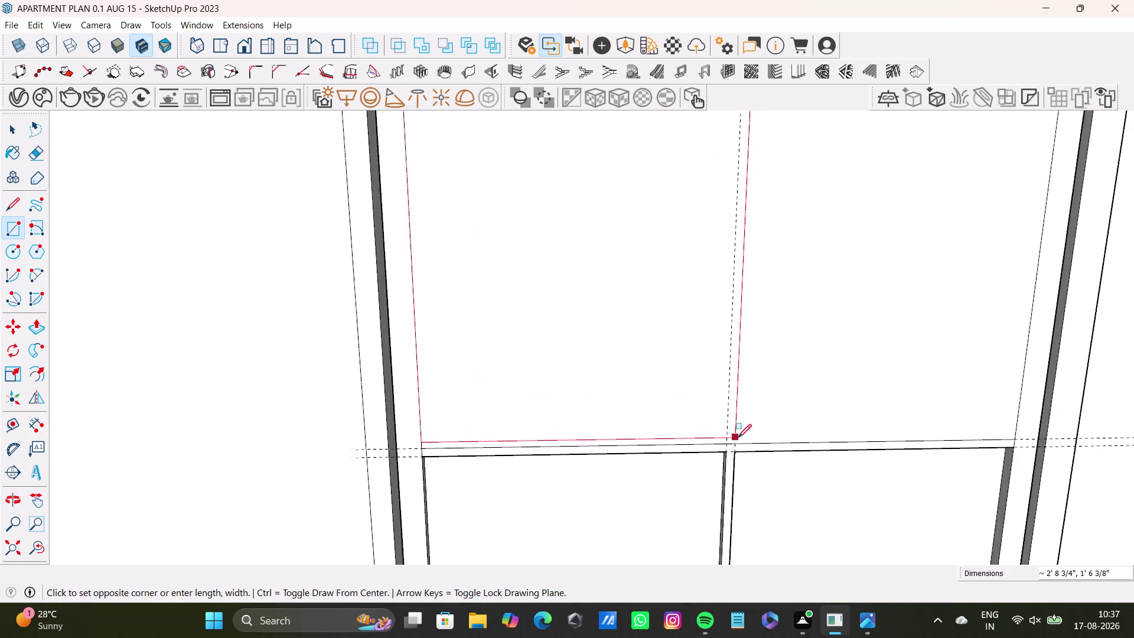
scroll(up, 3)
scroll(up, 3)
click(726, 446)
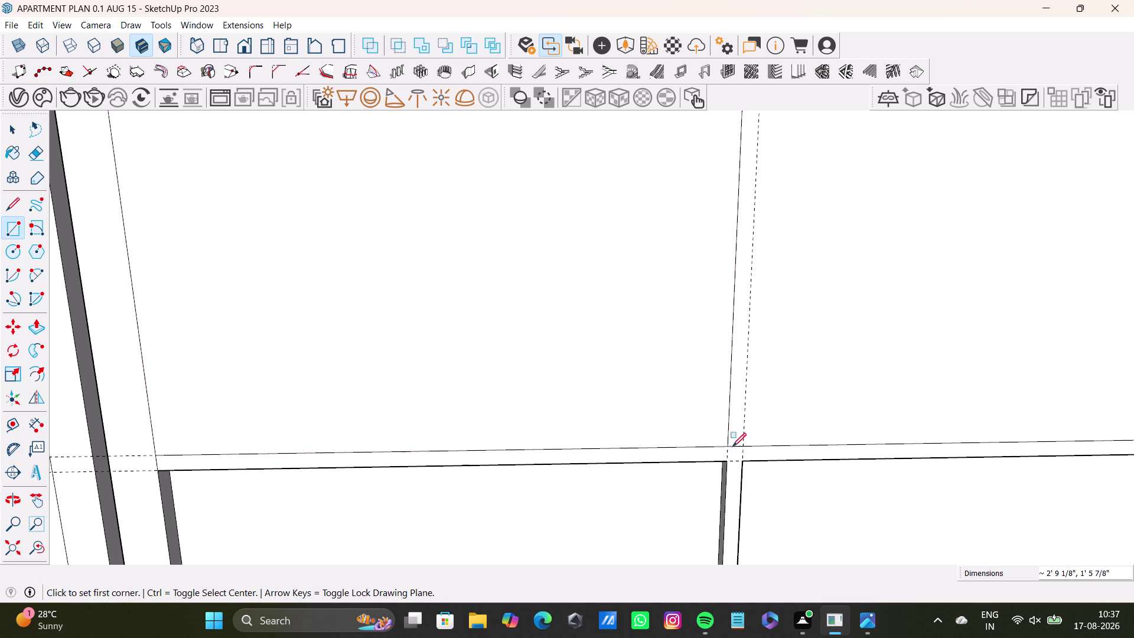
Pull back over the middle door to check the first traced rectangle.
scroll(down, 3)
middle_drag(711, 388, 582, 533)
scroll(down, 3)
middle_drag(598, 403, 581, 411)
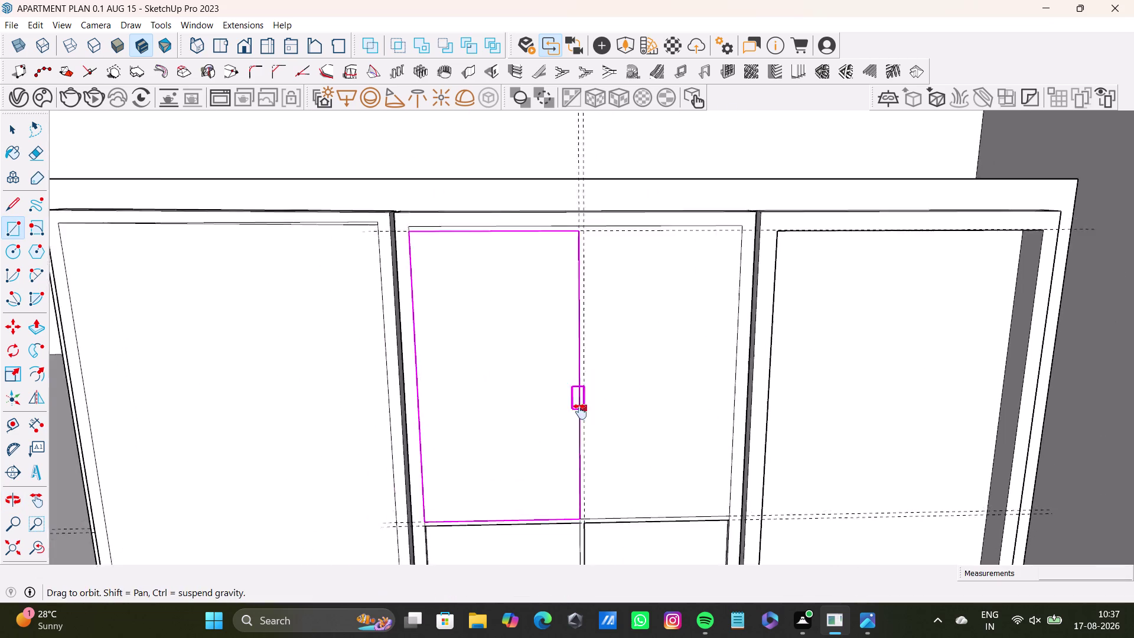
middle_drag(580, 410, 554, 443)
drag(10, 227, 42, 228)
scroll(up, 3)
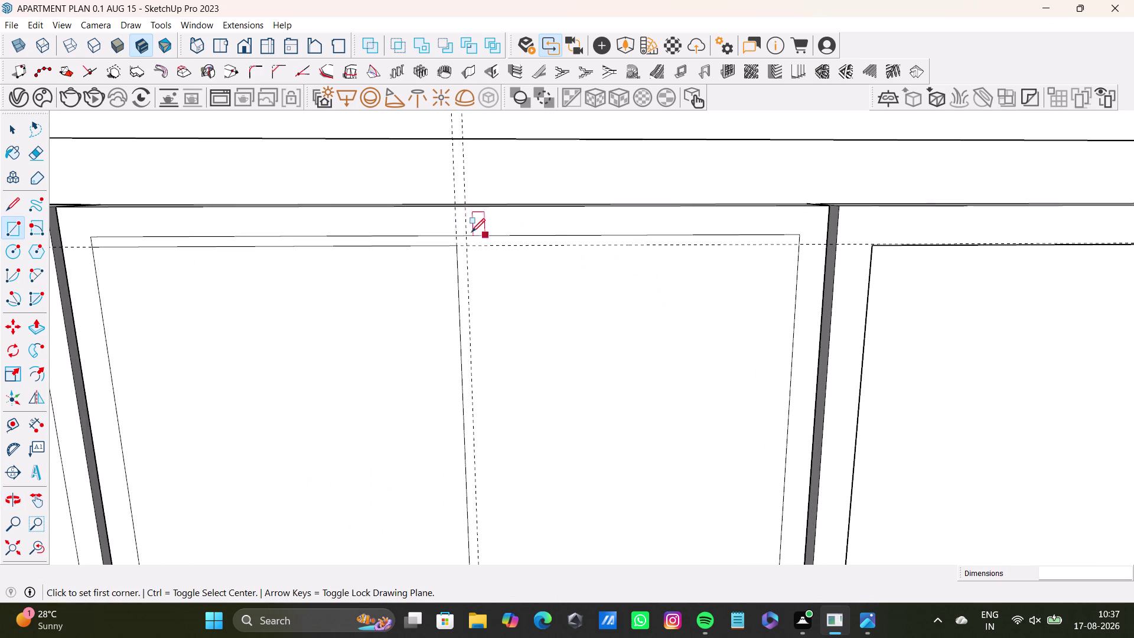
Draw the second rectangle from the top centre guide to the lower-right corner.
click(467, 244)
scroll(down, 3)
middle_drag(653, 364, 610, 213)
scroll(down, 3)
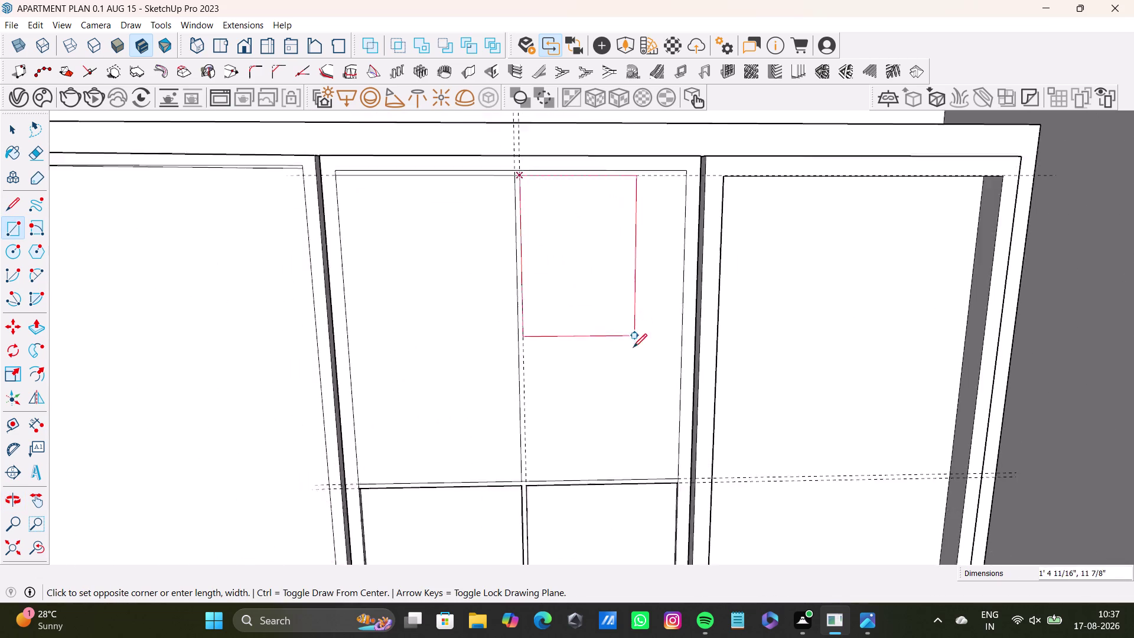
scroll(down, 3)
middle_drag(629, 355, 618, 305)
scroll(up, 3)
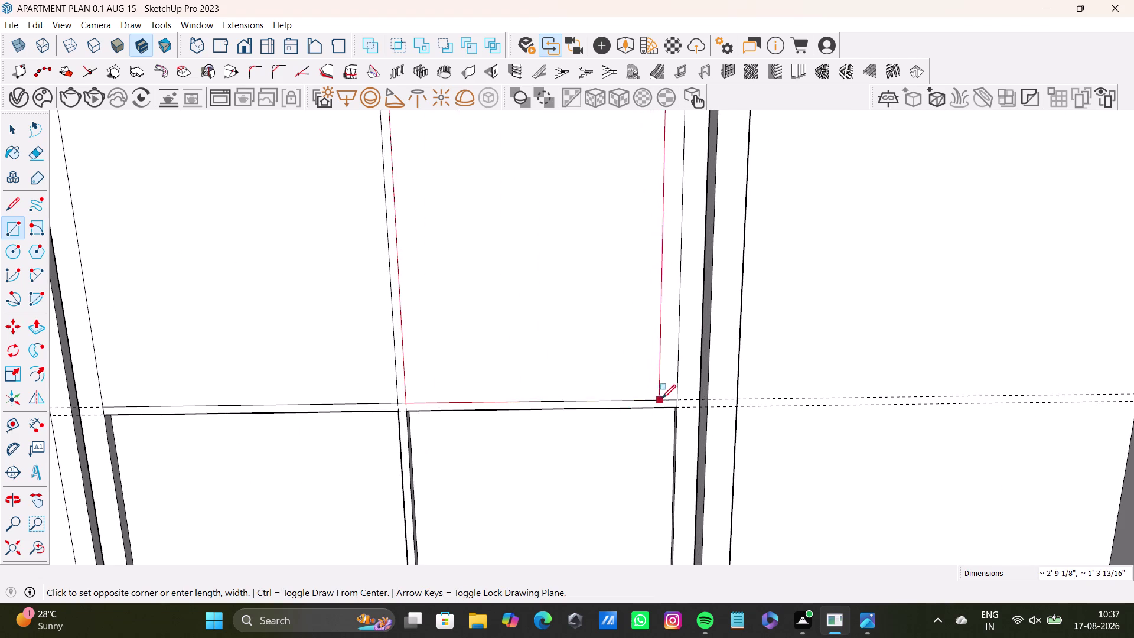
click(676, 399)
key(space)
scroll(down, 3)
middle_drag(531, 327, 598, 476)
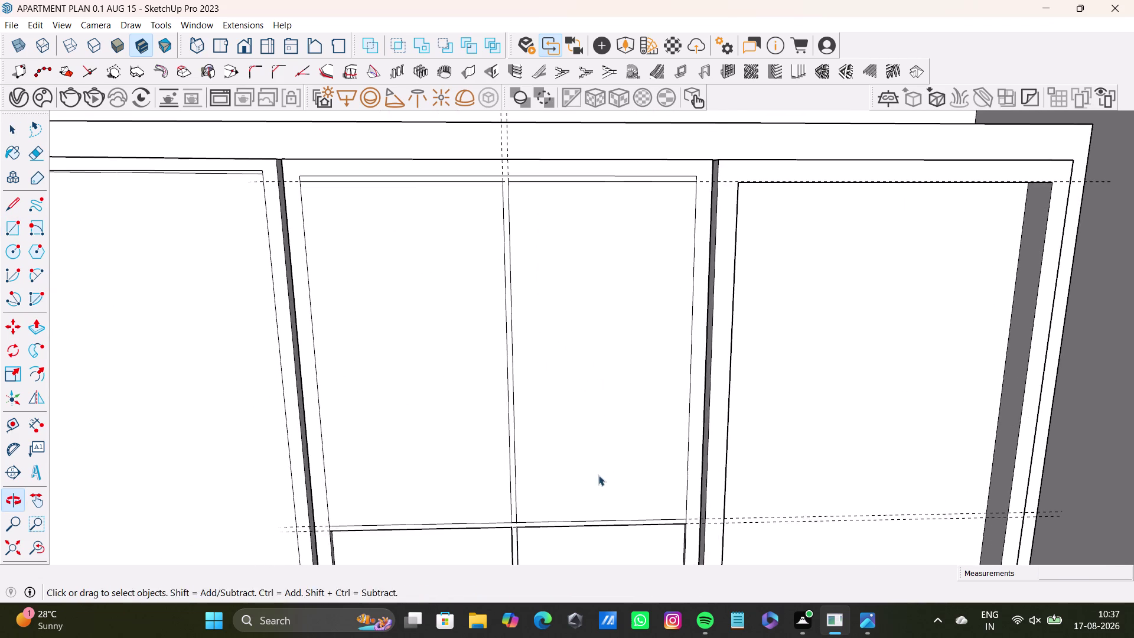
middle_drag(603, 468, 533, 430)
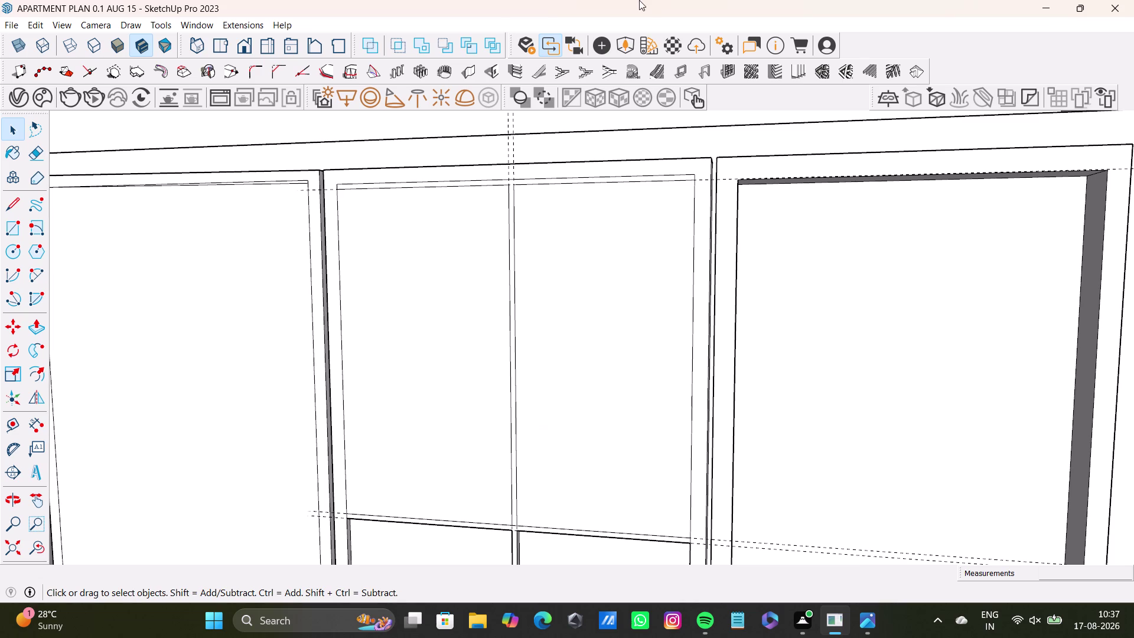
Select the inset panel face and orbit in close on the wardrobe front.
key(space)
click(437, 322)
key(p)
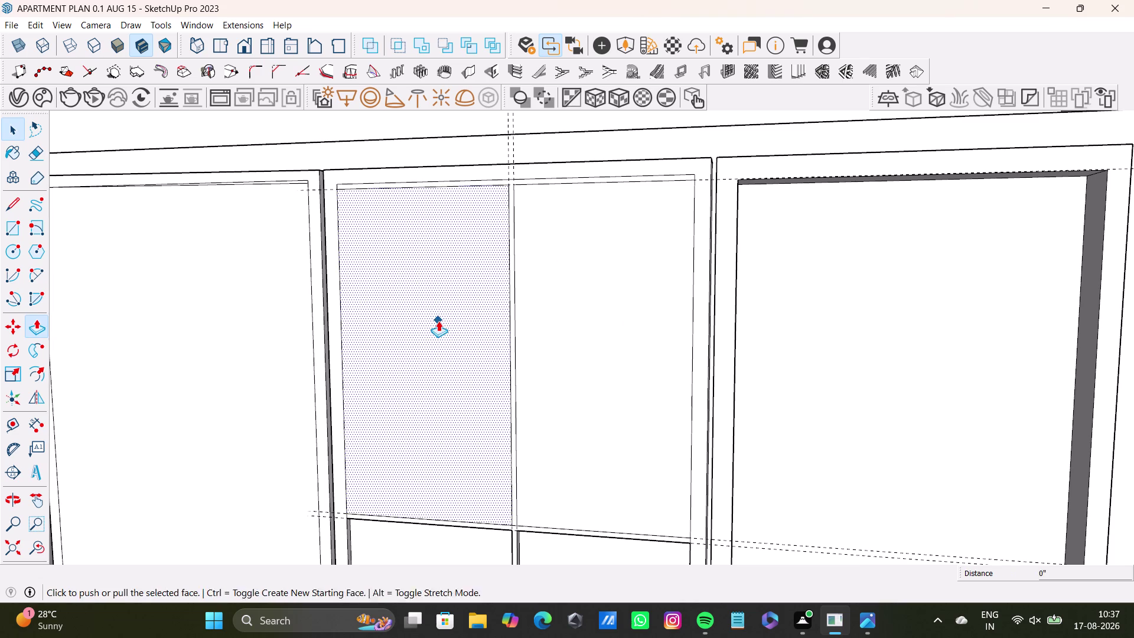
click(438, 321)
scroll(down, 3)
middle_drag(483, 373, 483, 366)
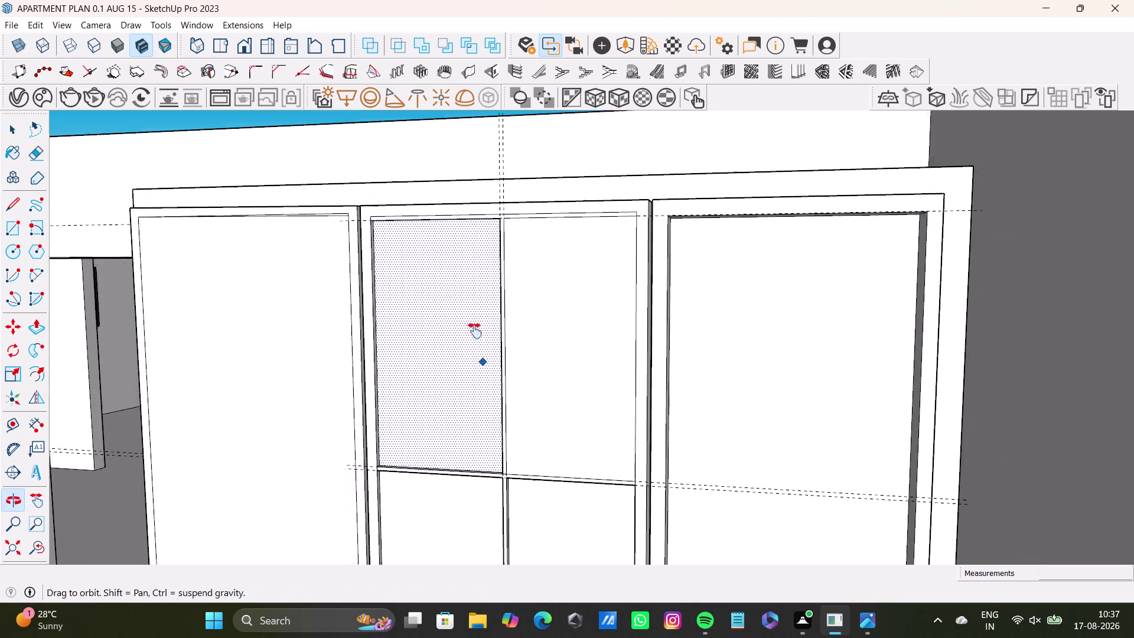
middle_drag(483, 366, 446, 266)
click(511, 294)
key(space)
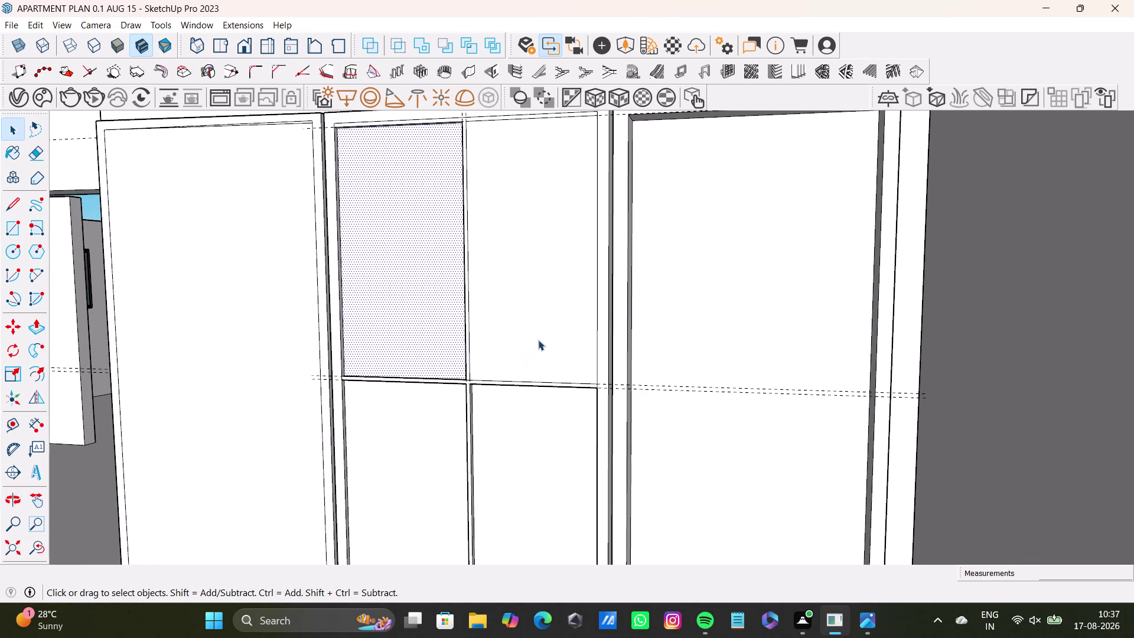
middle_drag(466, 336, 471, 424)
scroll(up, 3)
middle_drag(524, 391, 544, 313)
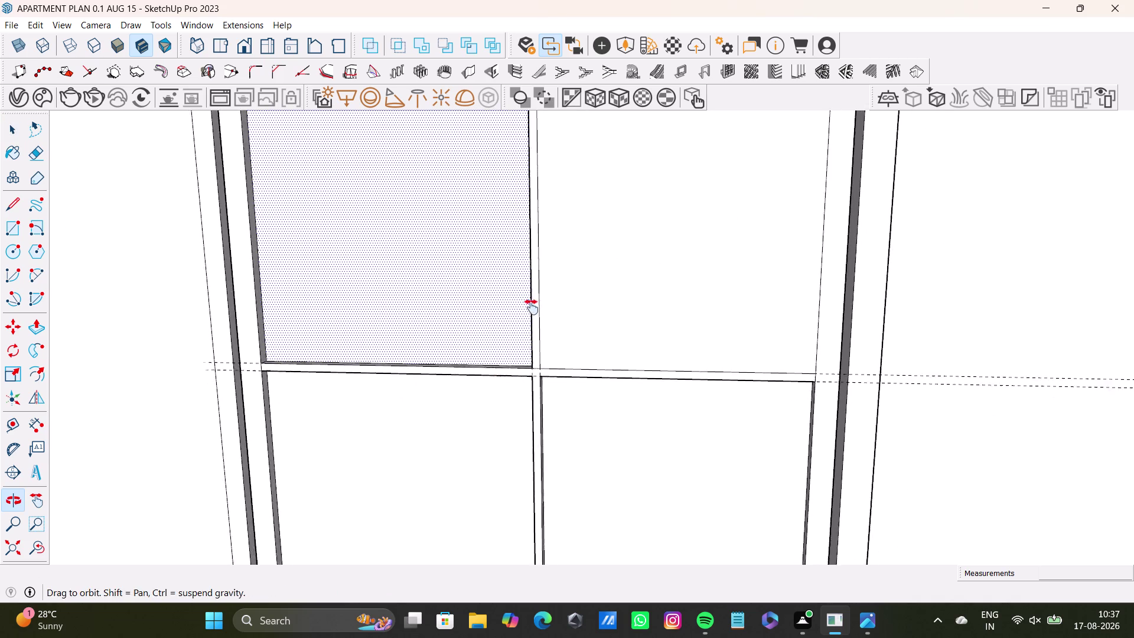
middle_drag(543, 312, 500, 310)
click(591, 302)
Push the inset panel in with Push/Pull, then orbit around to check the doors.
key(p)
click(591, 298)
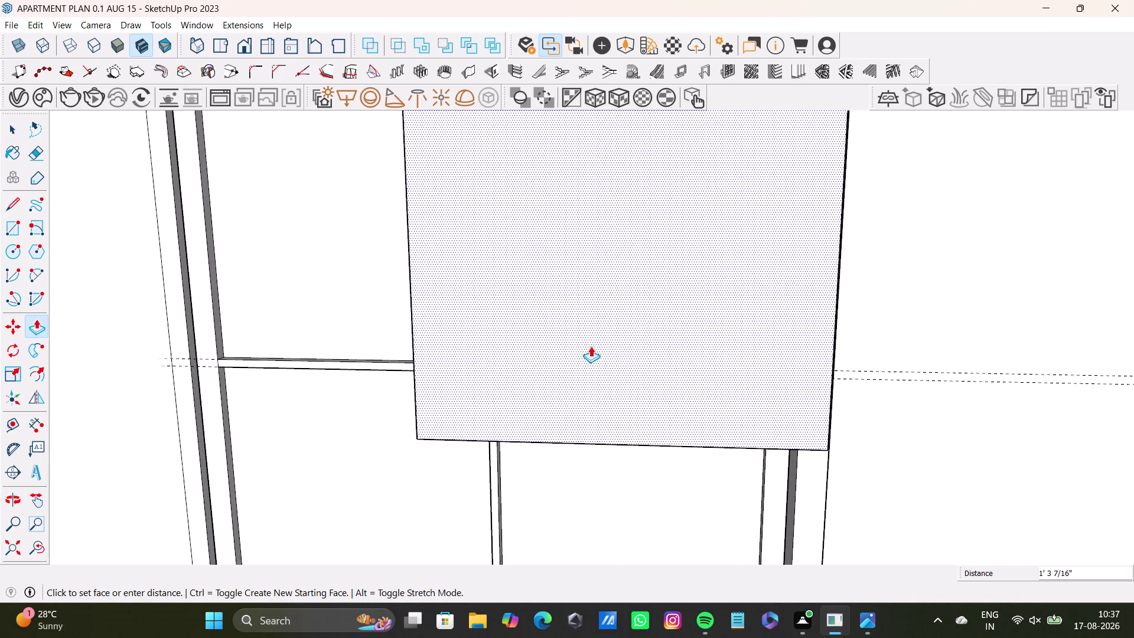
middle_drag(527, 340, 756, 314)
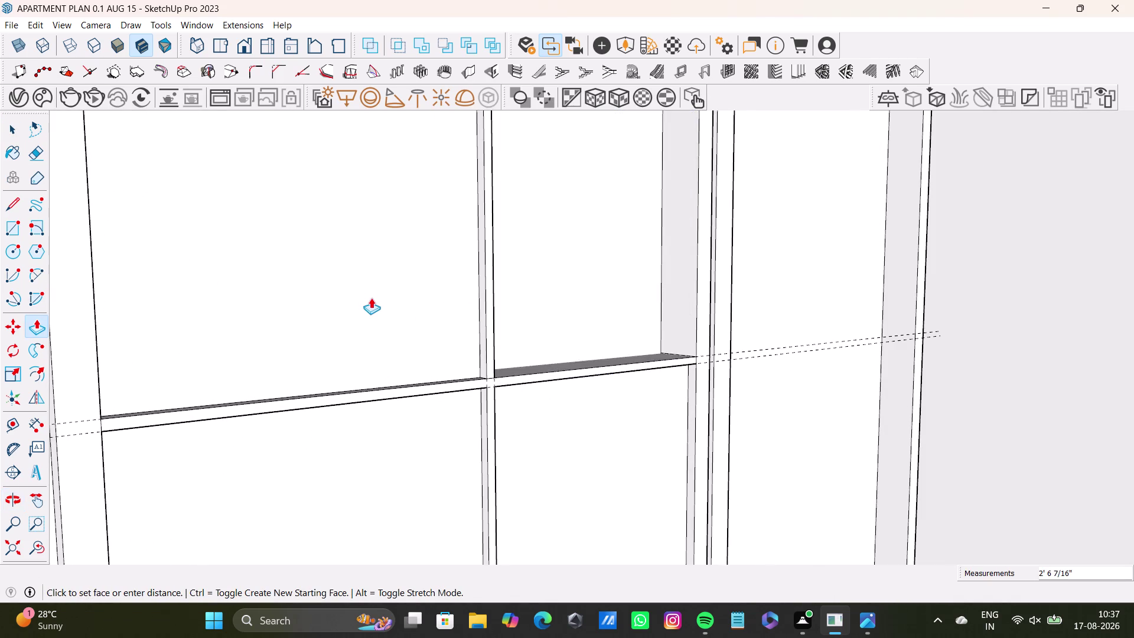
click(407, 321)
key(space)
scroll(down, 3)
middle_drag(446, 345, 448, 454)
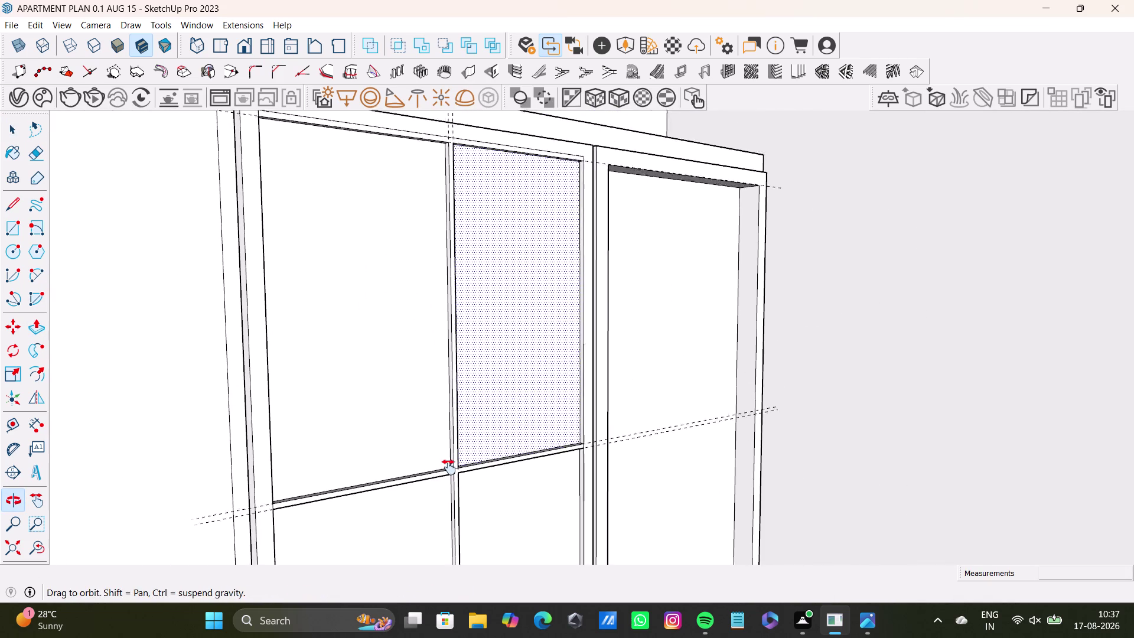
middle_drag(448, 454, 448, 485)
middle_drag(458, 462, 315, 446)
scroll(down, 3)
middle_drag(381, 386, 443, 325)
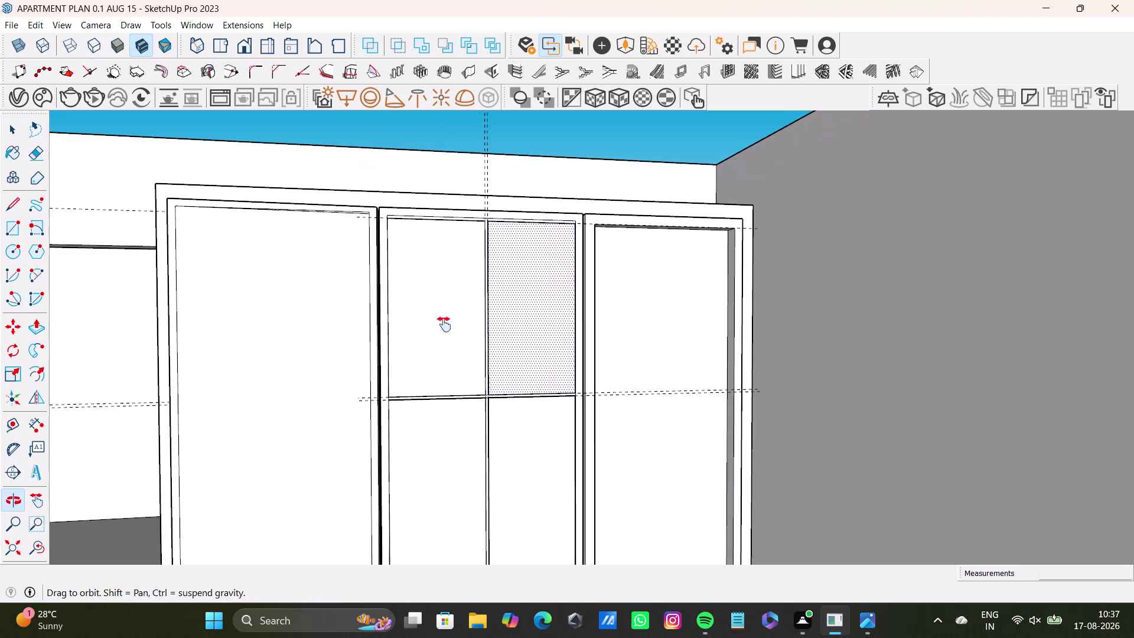
middle_drag(443, 324, 444, 324)
middle_drag(427, 327, 288, 184)
Push the right door's inner panel face back into its frame.
key(space)
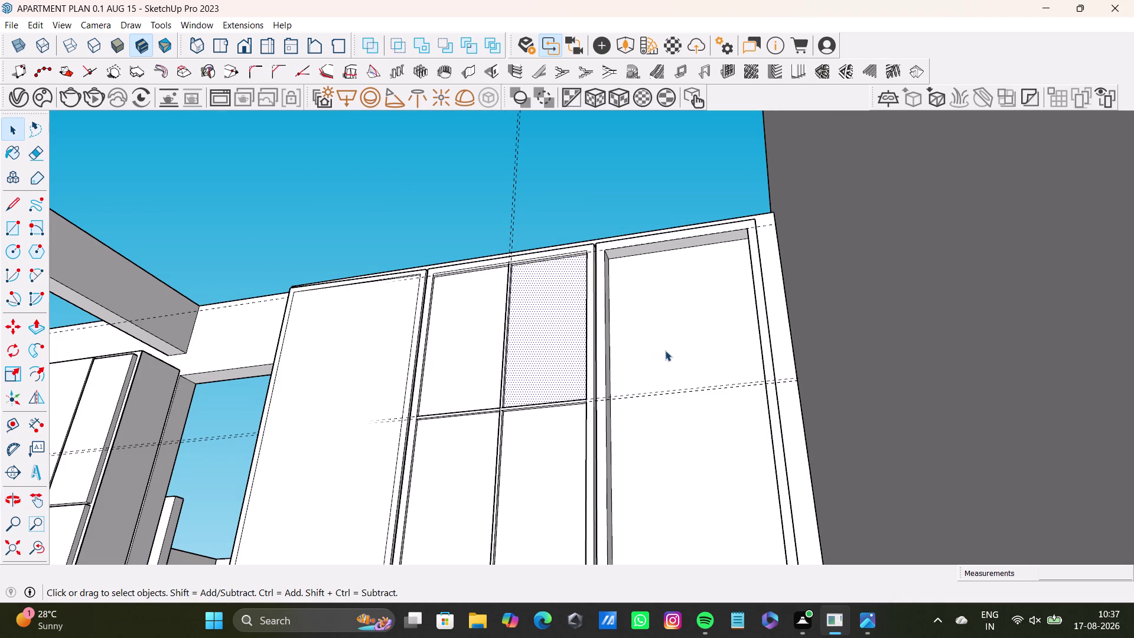
click(670, 350)
key(p)
drag(668, 349, 612, 333)
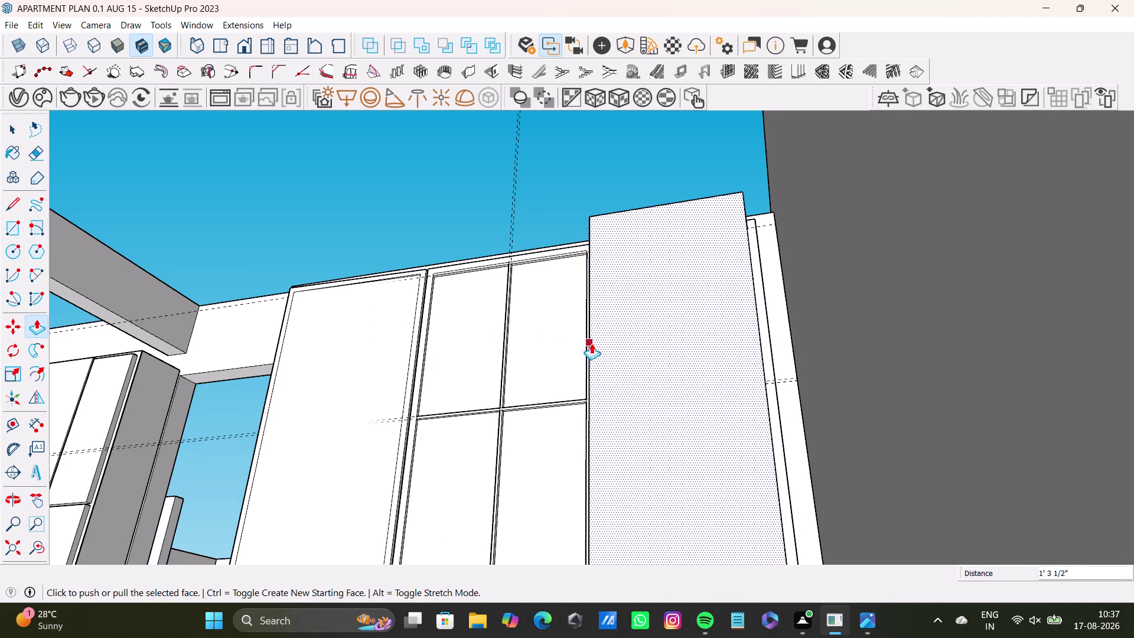
drag(643, 356, 428, 339)
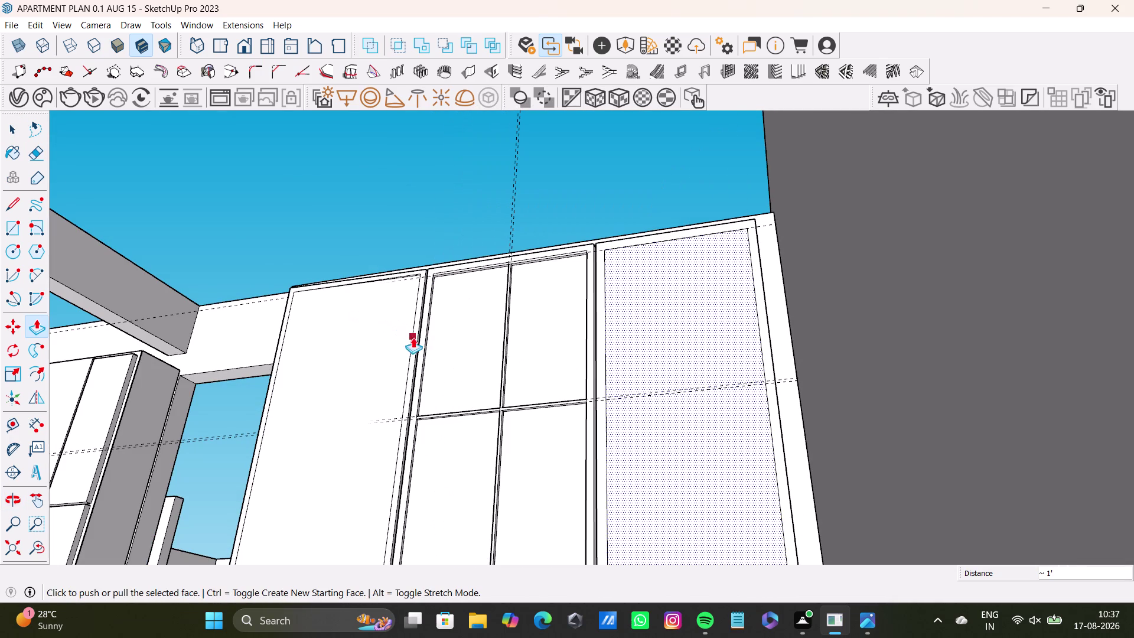
middle_drag(666, 398, 708, 471)
scroll(up, 3)
middle_drag(653, 358, 672, 301)
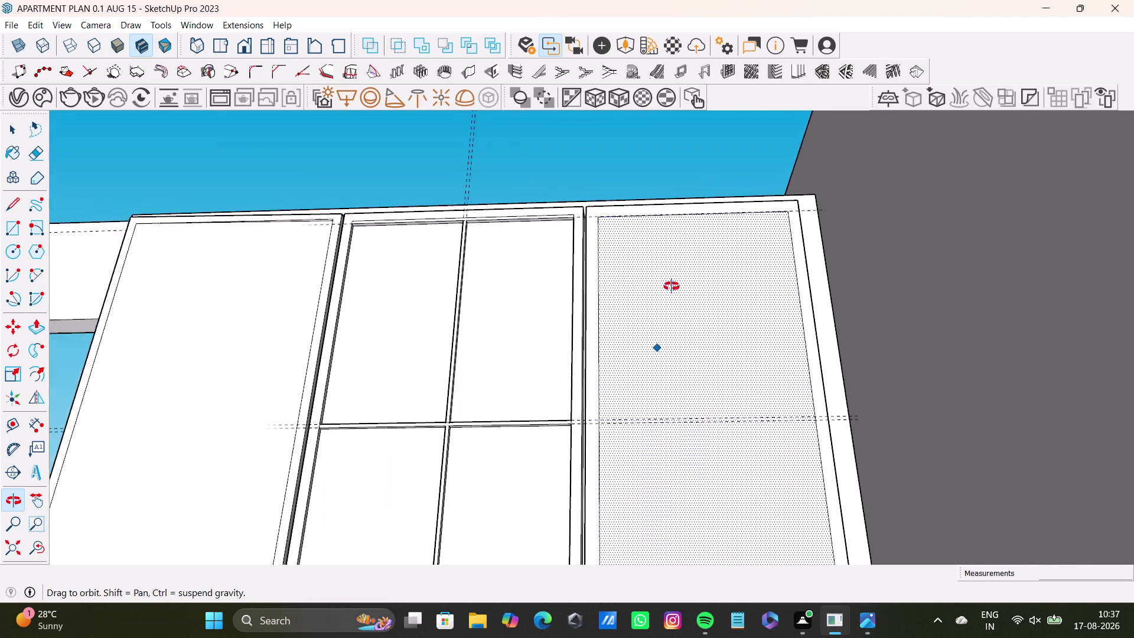
middle_drag(672, 301, 661, 247)
click(652, 283)
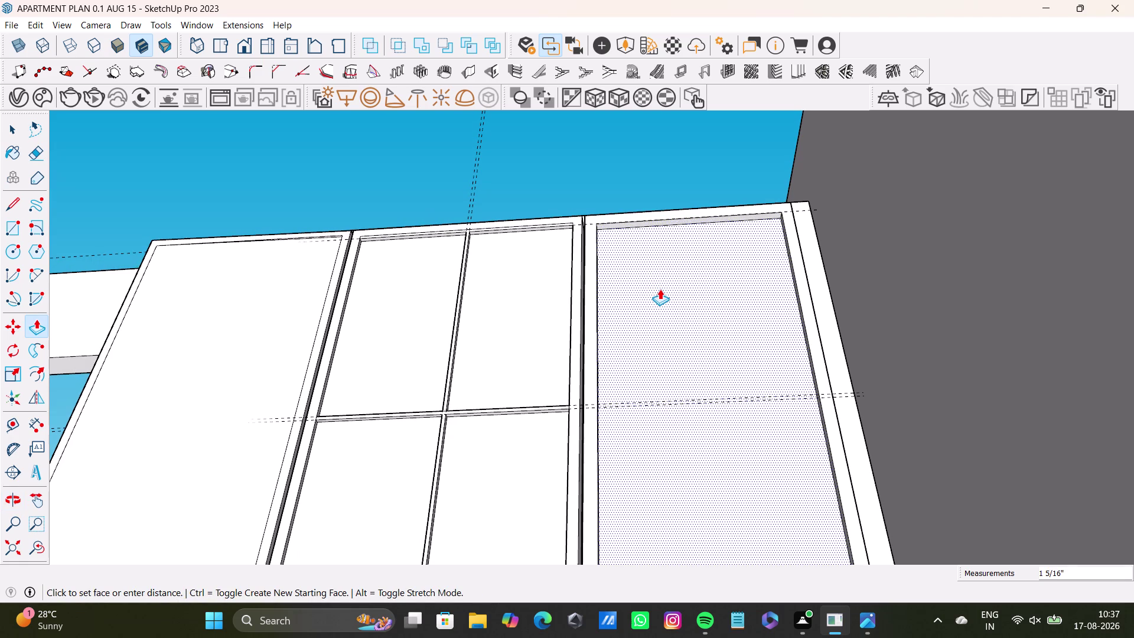
key(space)
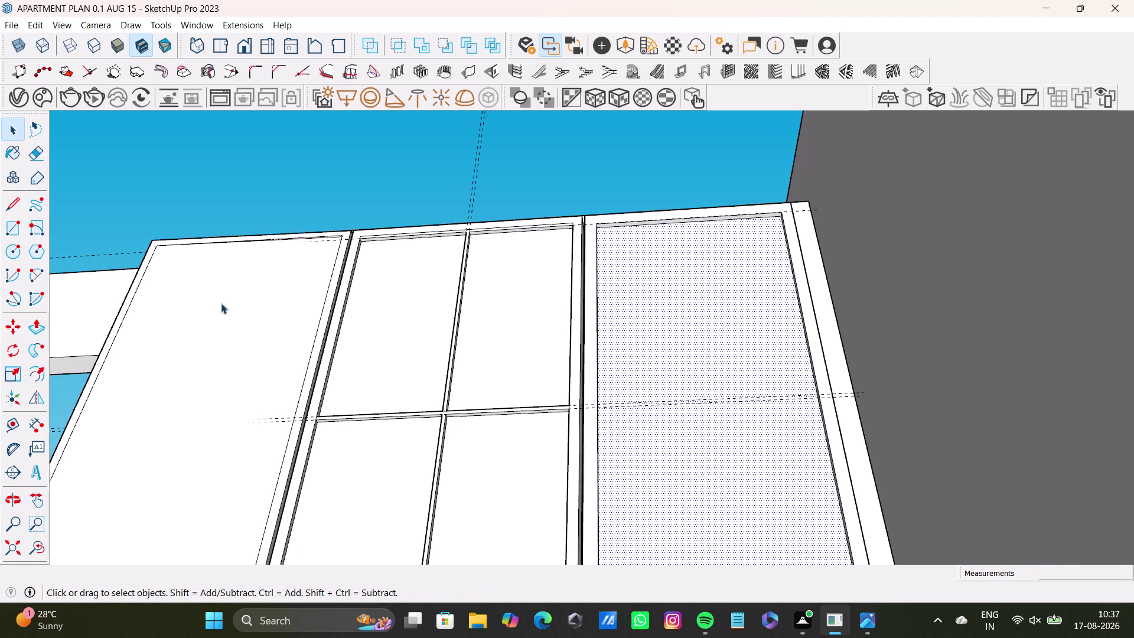
Zoom in on the left door panel and delete its top edge.
click(238, 316)
middle_drag(267, 325, 578, 435)
scroll(up, 3)
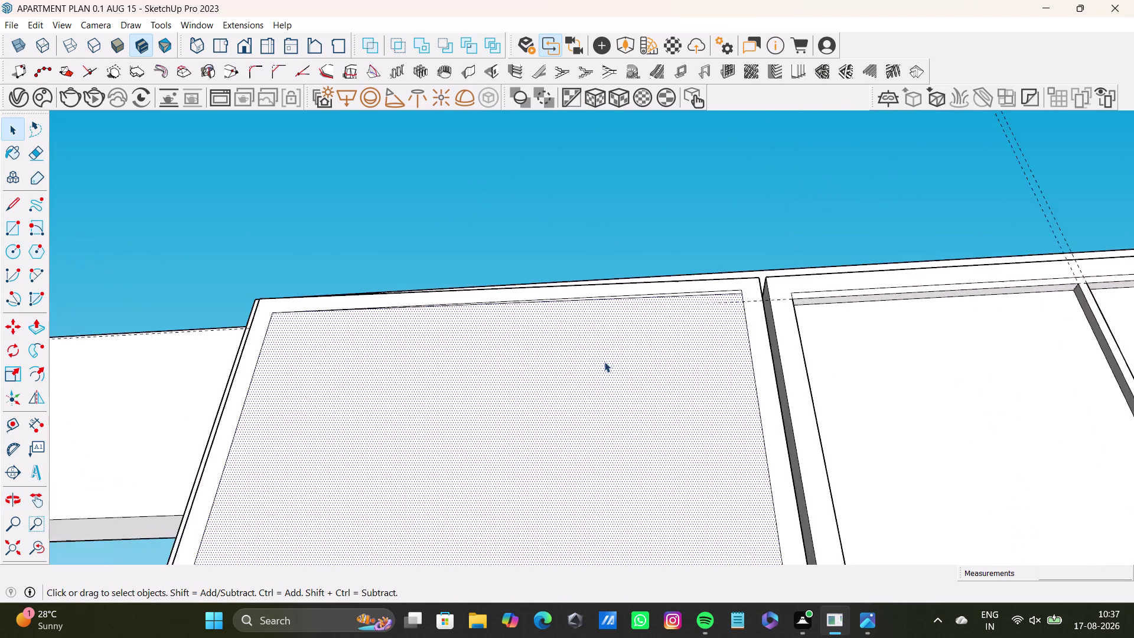
scroll(up, 3)
middle_drag(607, 360, 593, 561)
scroll(up, 3)
middle_drag(639, 378, 637, 380)
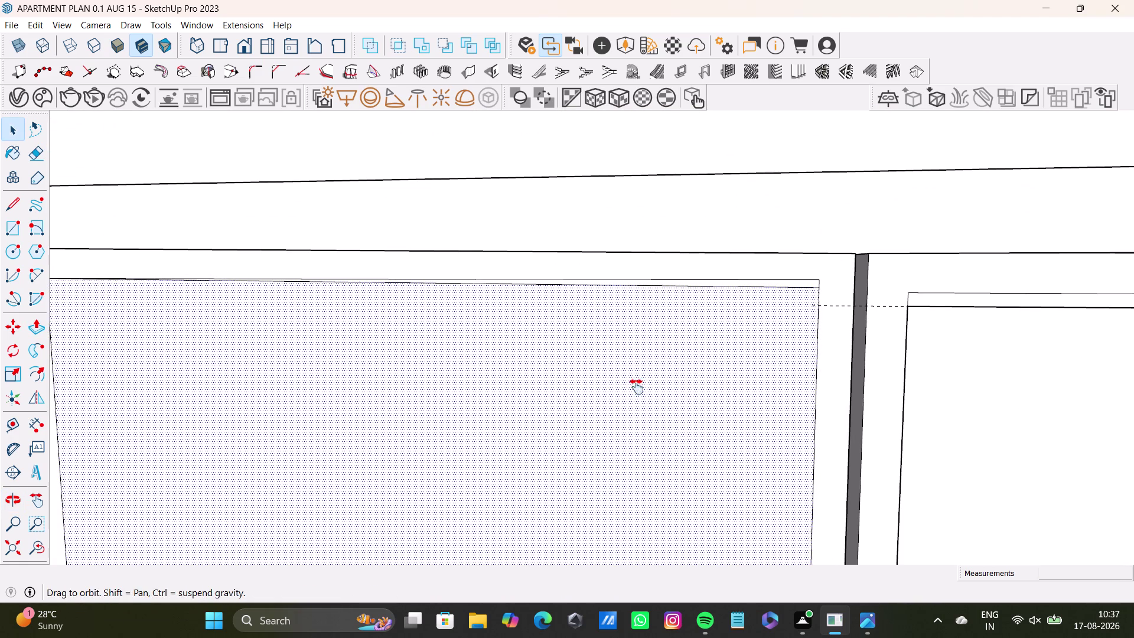
middle_drag(637, 380, 631, 482)
scroll(up, 3)
click(722, 390)
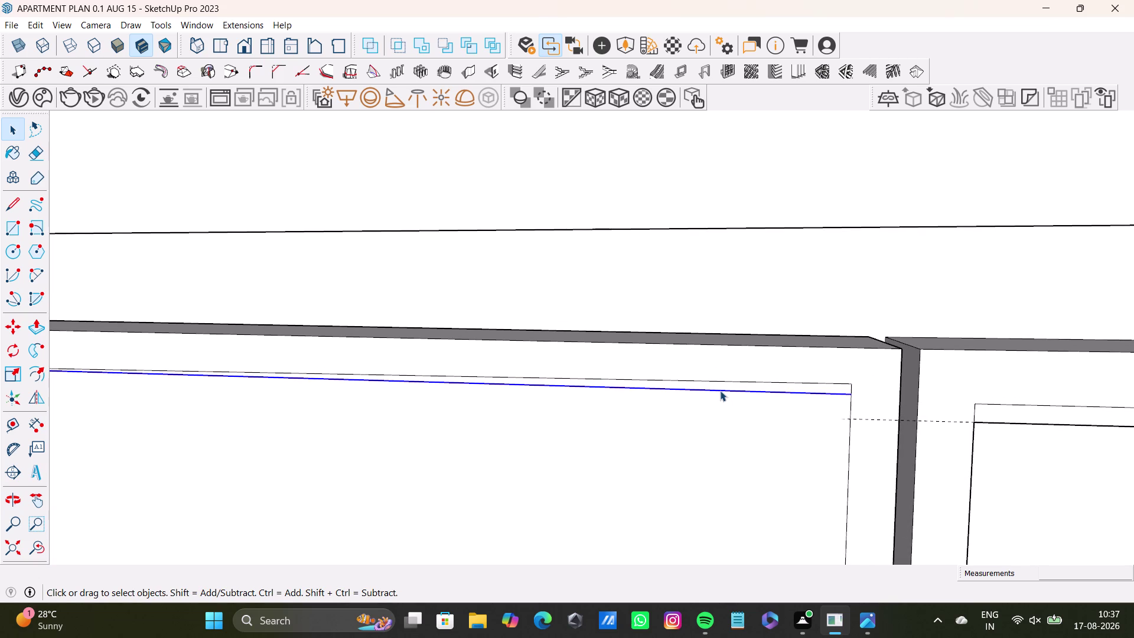
key(Delete)
Push the left door's inner panel face in about 3 1/2 inches.
scroll(down, 3)
middle_drag(666, 439, 660, 294)
click(665, 383)
key(p)
drag(665, 382, 667, 378)
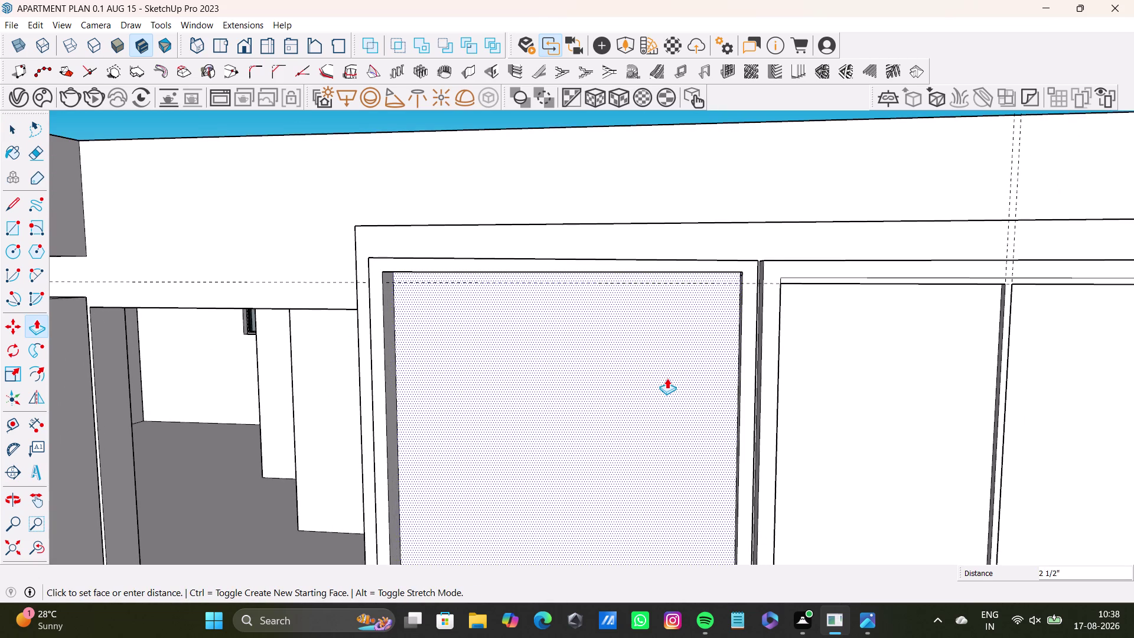
drag(666, 378, 715, 361)
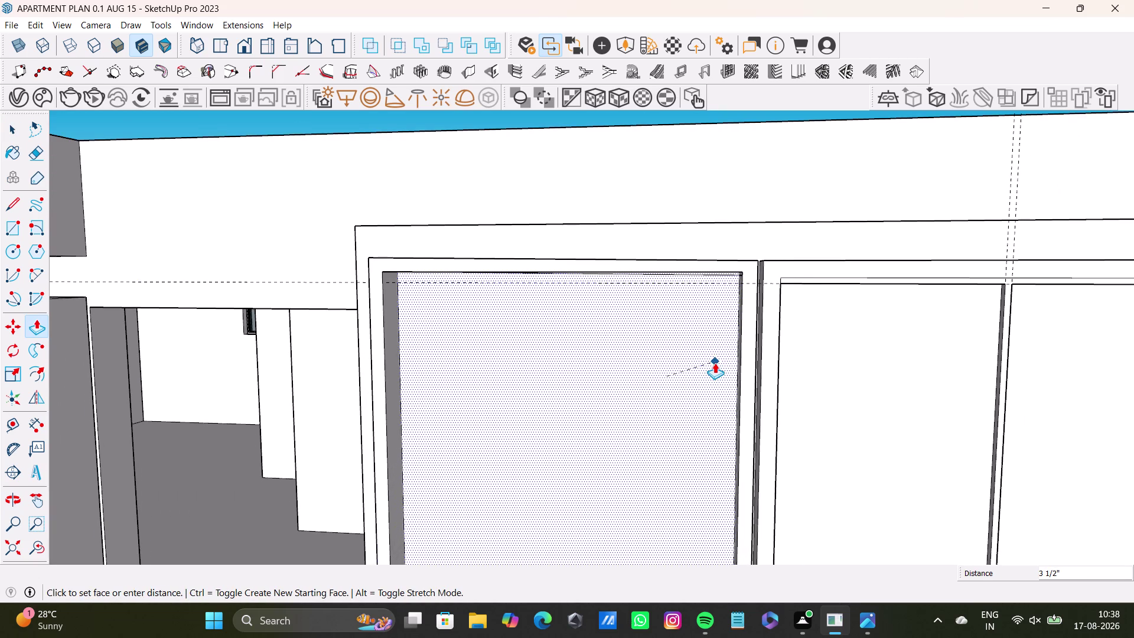
drag(714, 361, 708, 376)
middle_drag(714, 405, 733, 331)
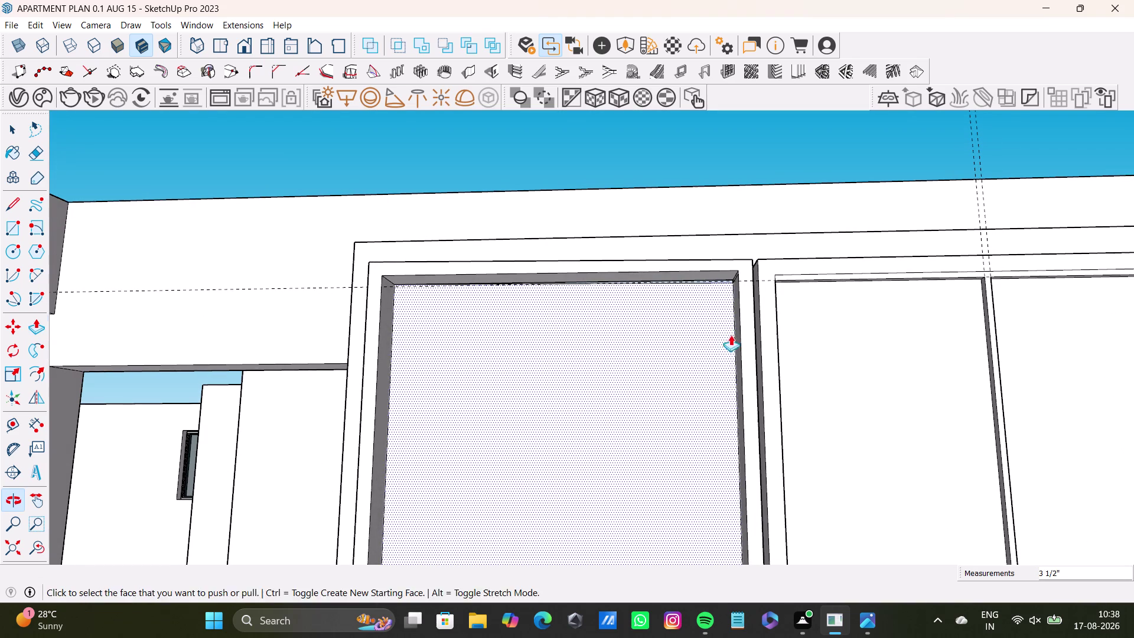
click(658, 380)
drag(665, 384, 643, 387)
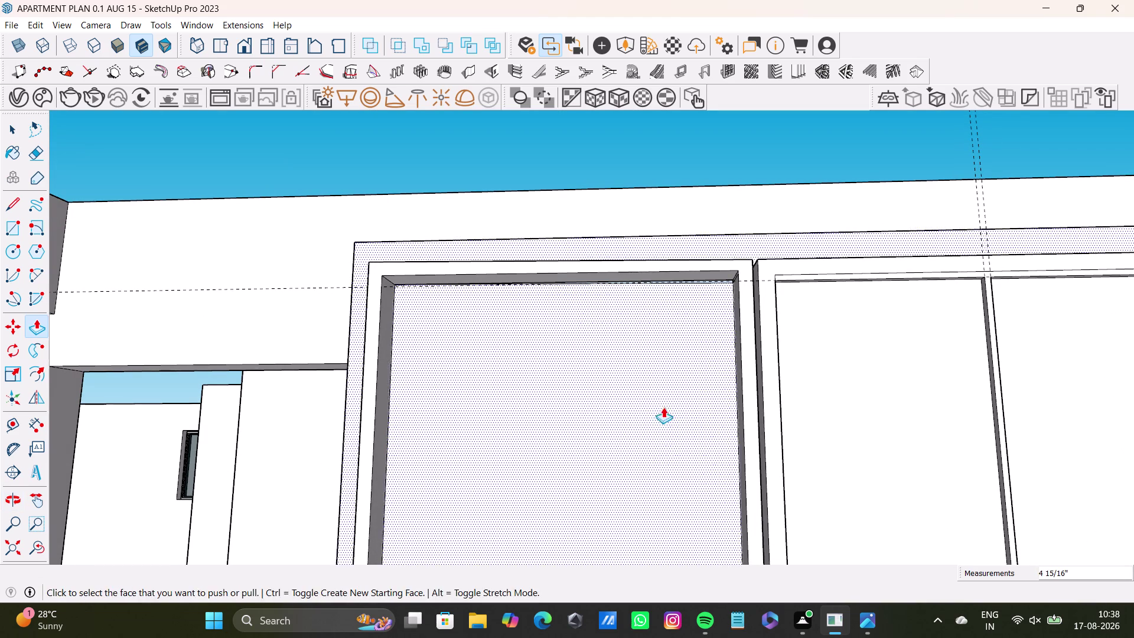
Cancel and undo an accidental push on the wardrobe's side face.
middle_drag(667, 444, 830, 465)
middle_drag(581, 474, 592, 300)
drag(566, 324, 574, 327)
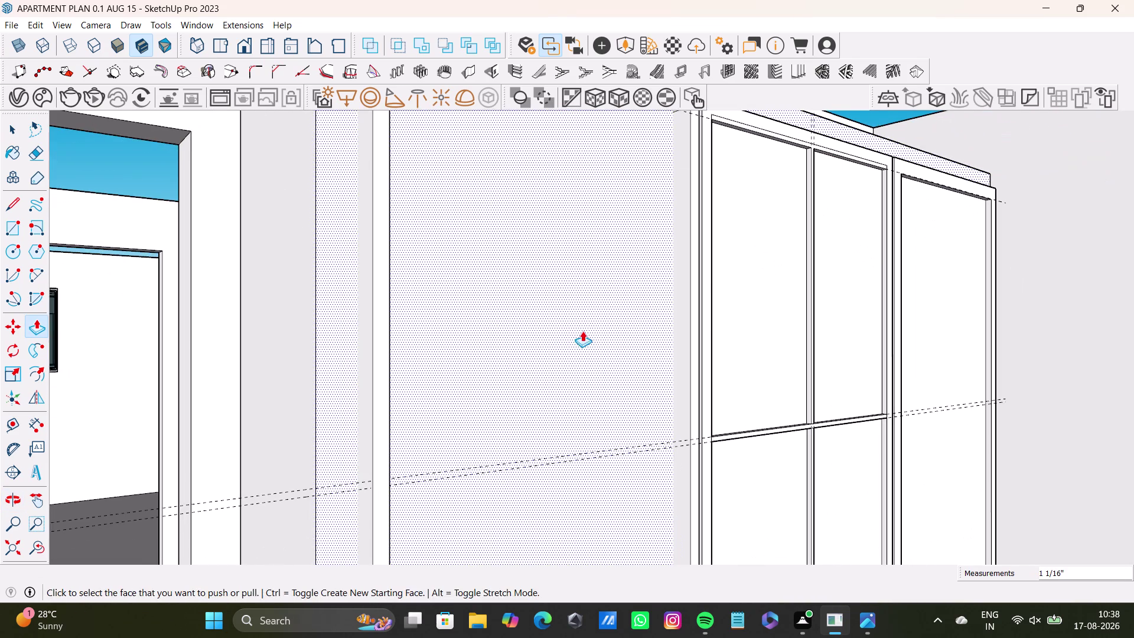
key(space)
key(ctrl+z)
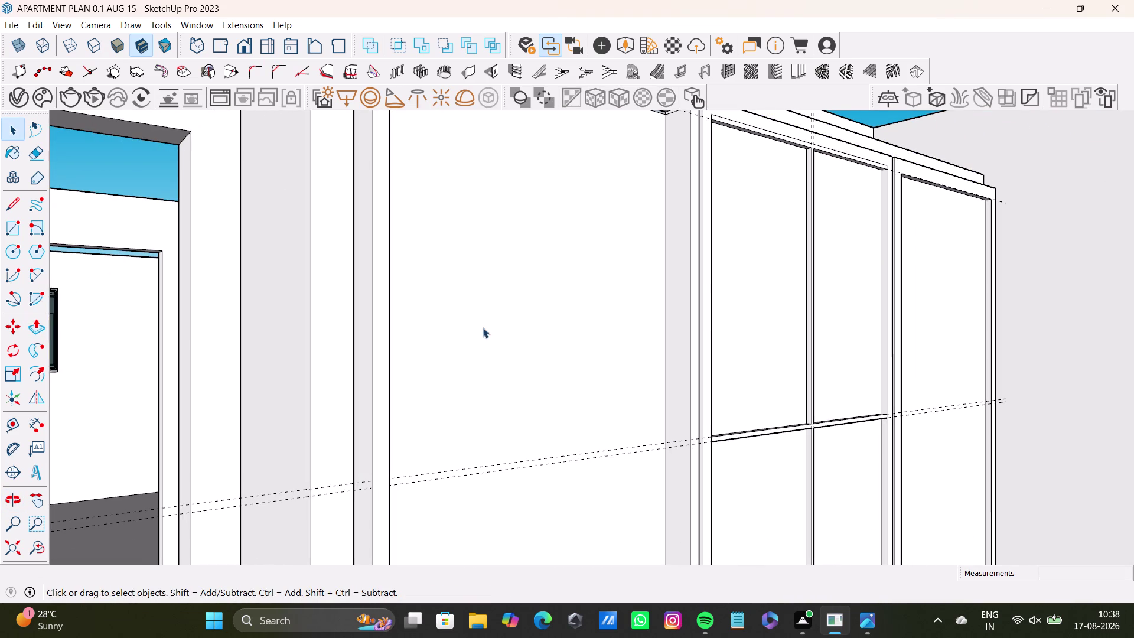
click(502, 334)
key(space)
Orbit back out to view the whole wardrobe front.
scroll(down, 3)
middle_drag(518, 399, 503, 481)
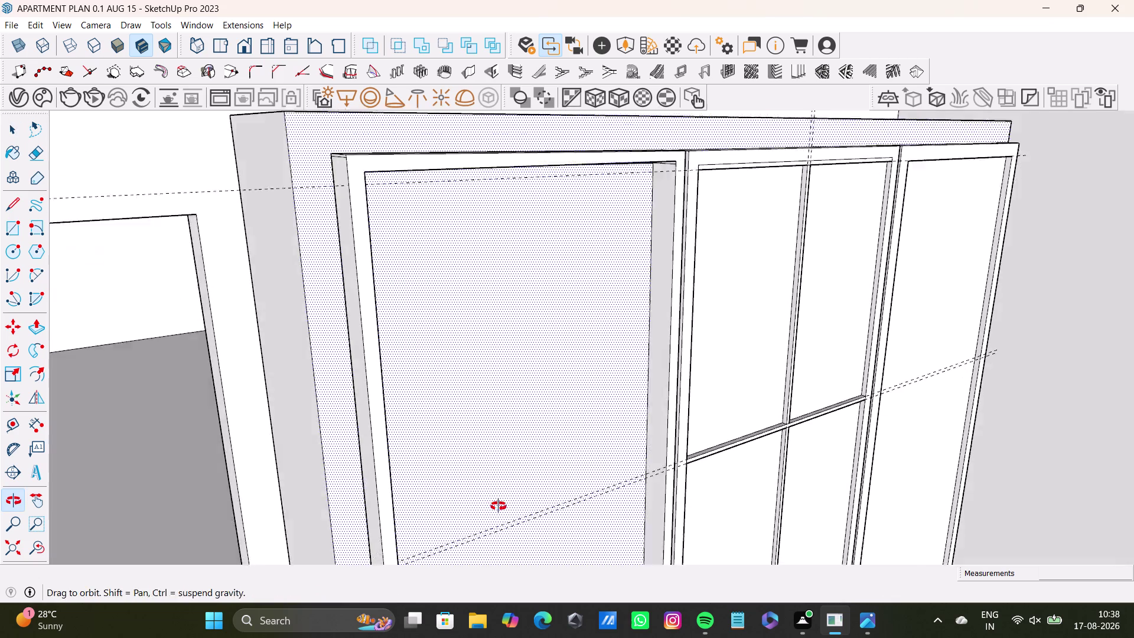
middle_drag(503, 482, 493, 514)
scroll(down, 3)
middle_drag(493, 391, 454, 320)
middle_drag(484, 379, 407, 273)
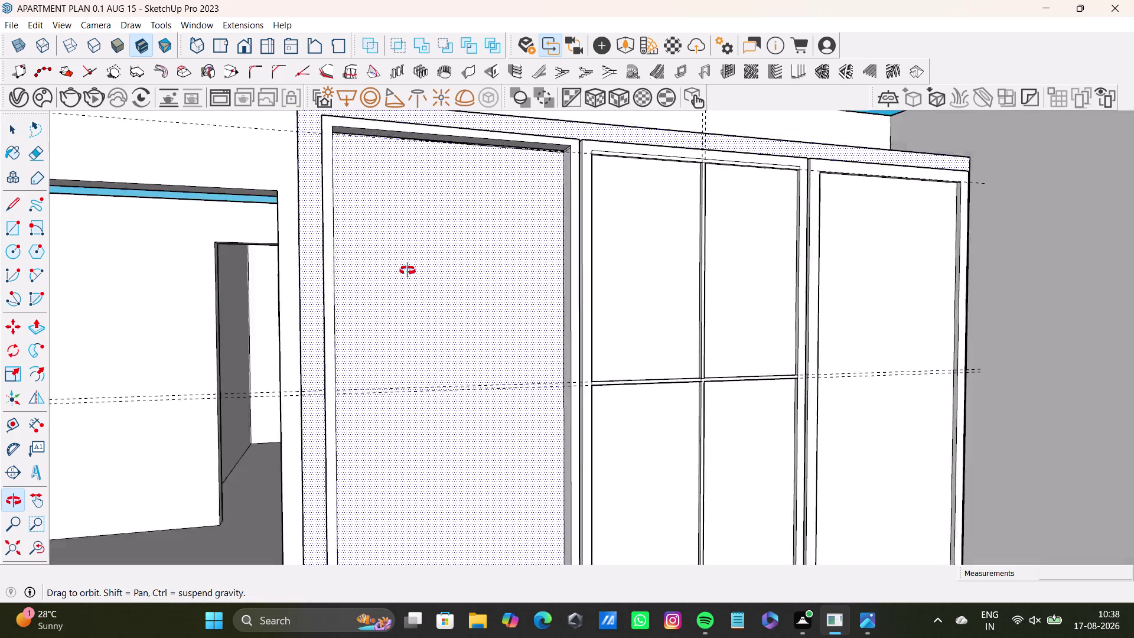
middle_drag(407, 273, 280, 459)
scroll(down, 3)
middle_drag(564, 455, 556, 396)
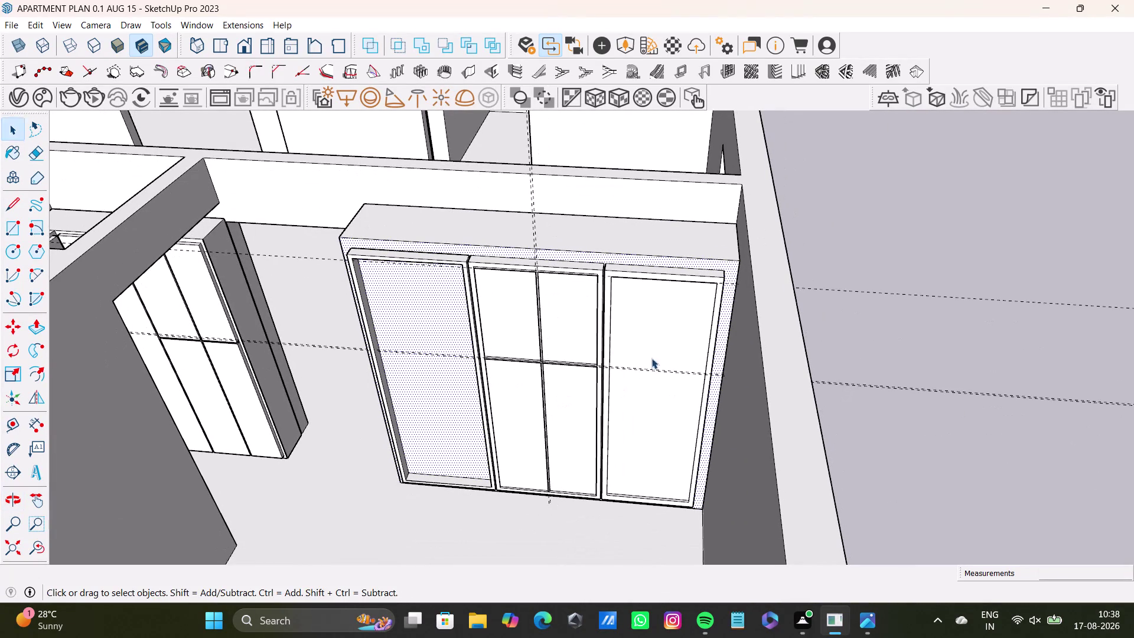
Reselect the left door's inner face and push it in about 2 3/4 inches.
key(space)
click(432, 355)
click(444, 319)
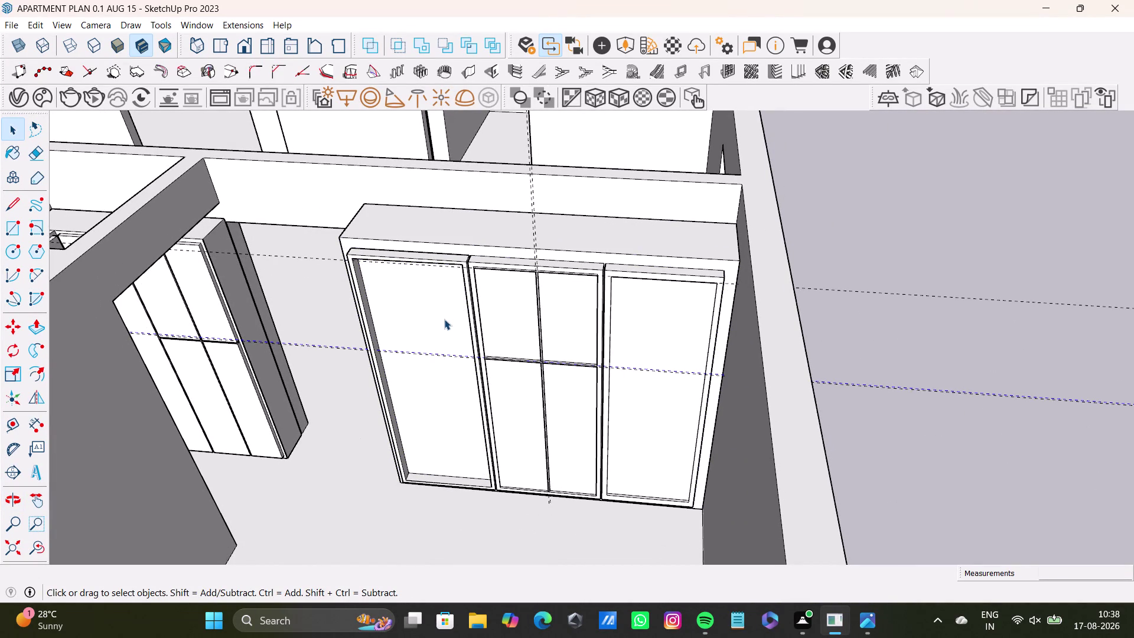
key(p)
click(444, 319)
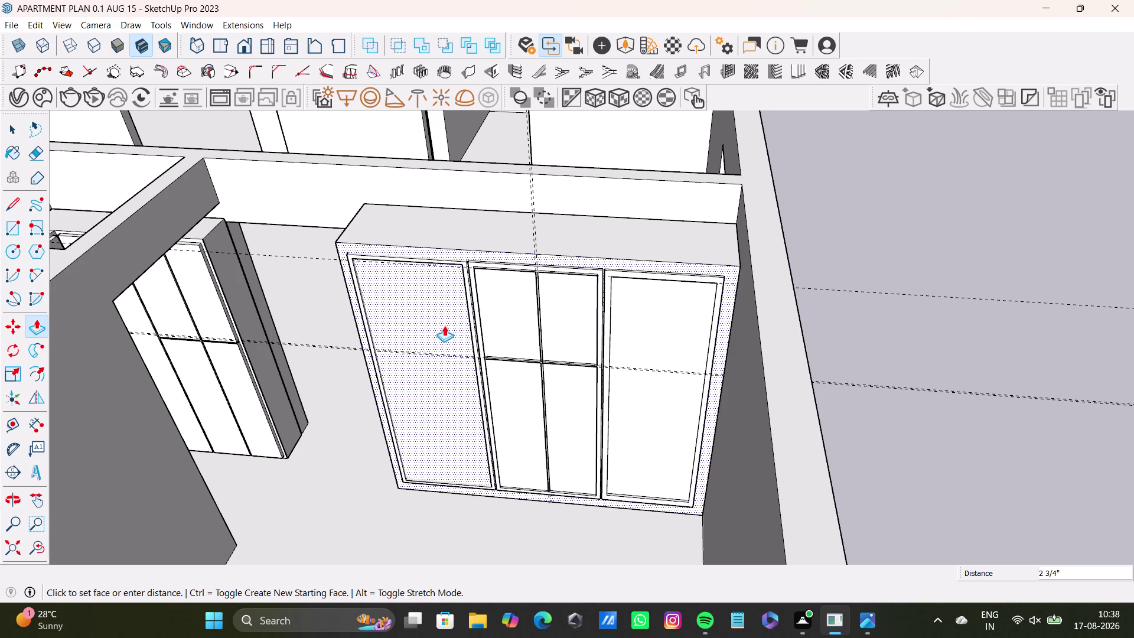
key(space)
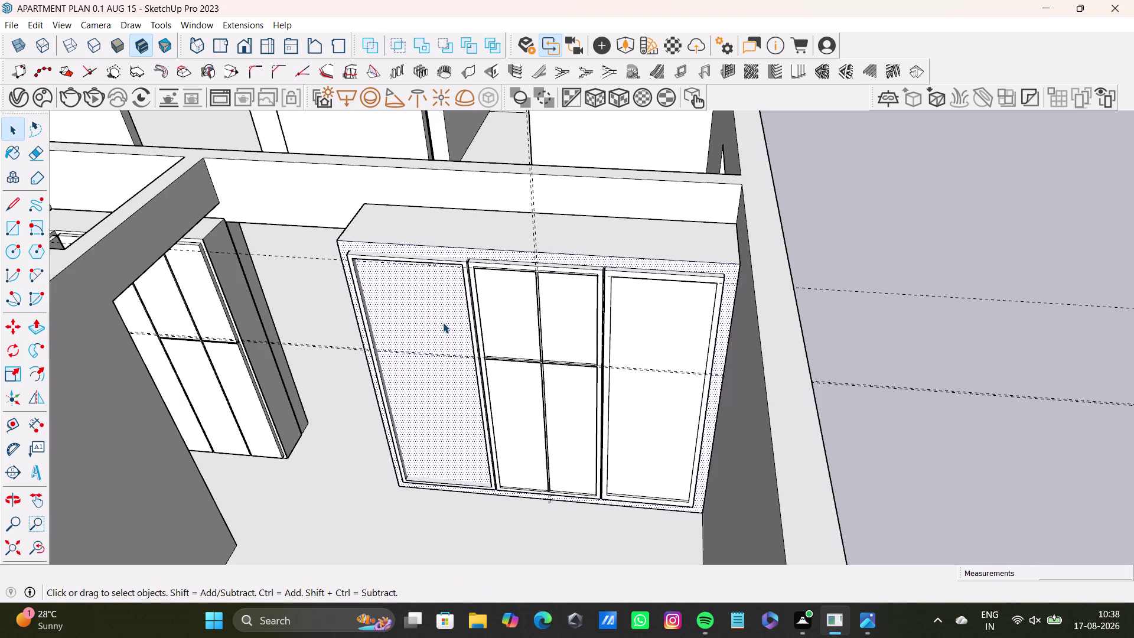
Orbit around the finished wardrobe to inspect the recessed doors.
middle_drag(410, 405, 538, 542)
scroll(up, 3)
scroll(down, 3)
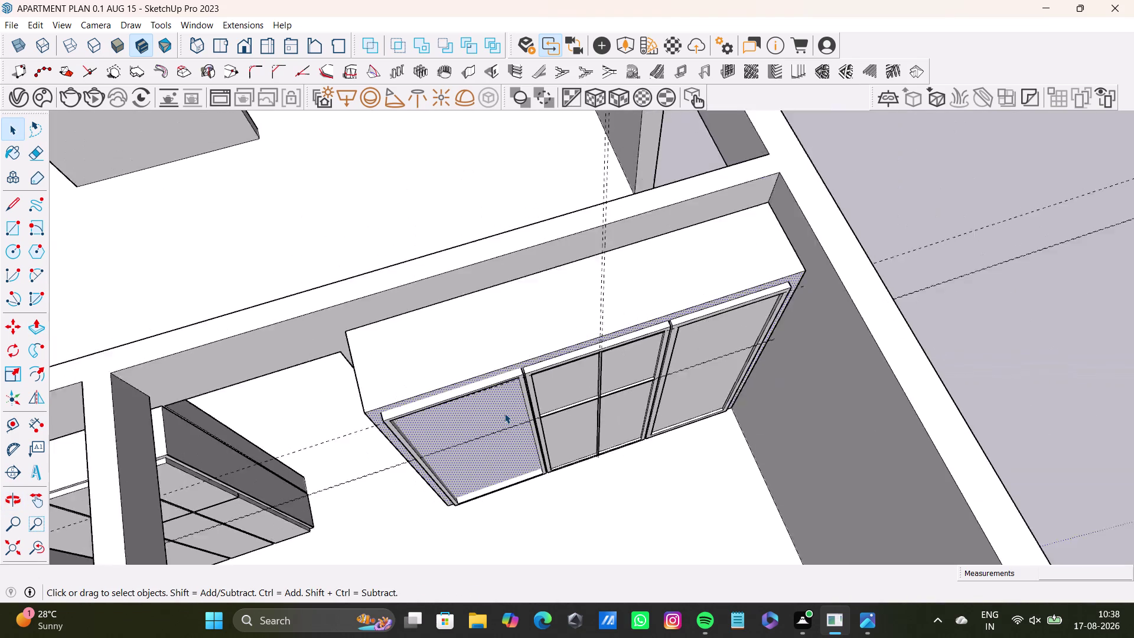
scroll(down, 3)
middle_drag(567, 422, 633, 468)
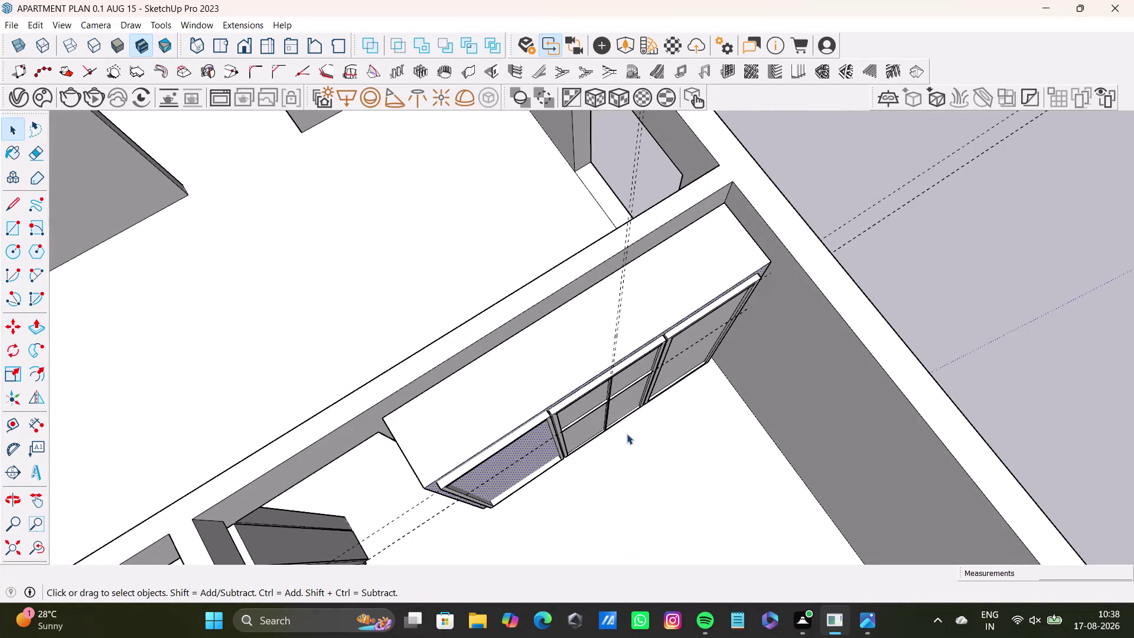
middle_drag(620, 465, 526, 421)
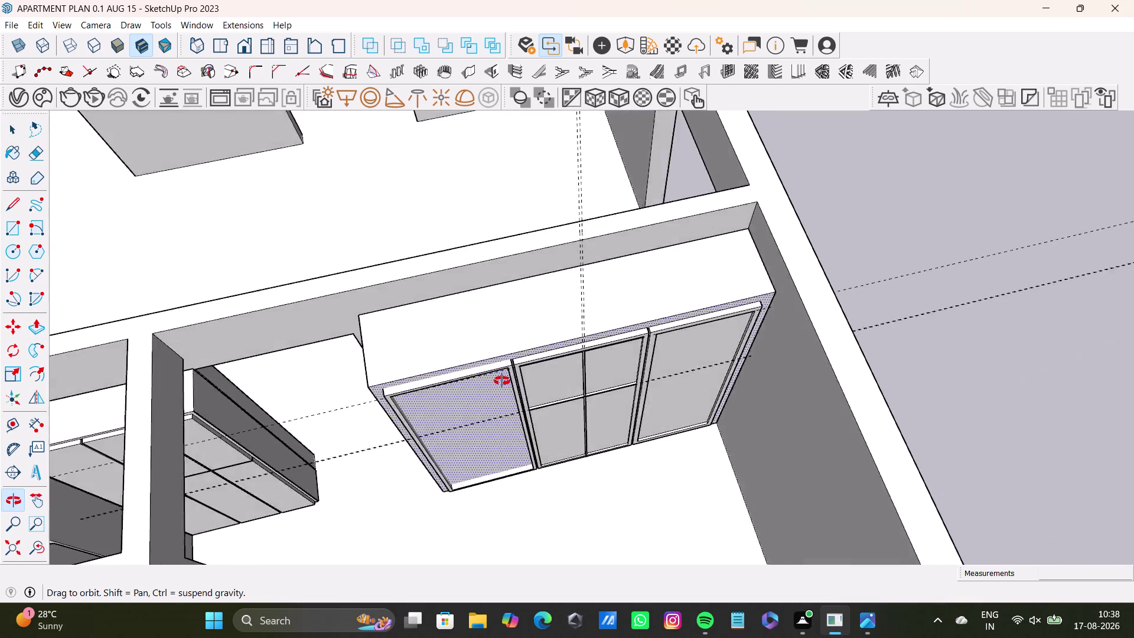
middle_drag(526, 421, 419, 268)
scroll(down, 3)
middle_drag(543, 382, 601, 357)
Frame the blank wall beside the window and wardrobe, with the Rectangle tool active.
middle_drag(599, 416, 124, 343)
middle_drag(269, 311, 398, 394)
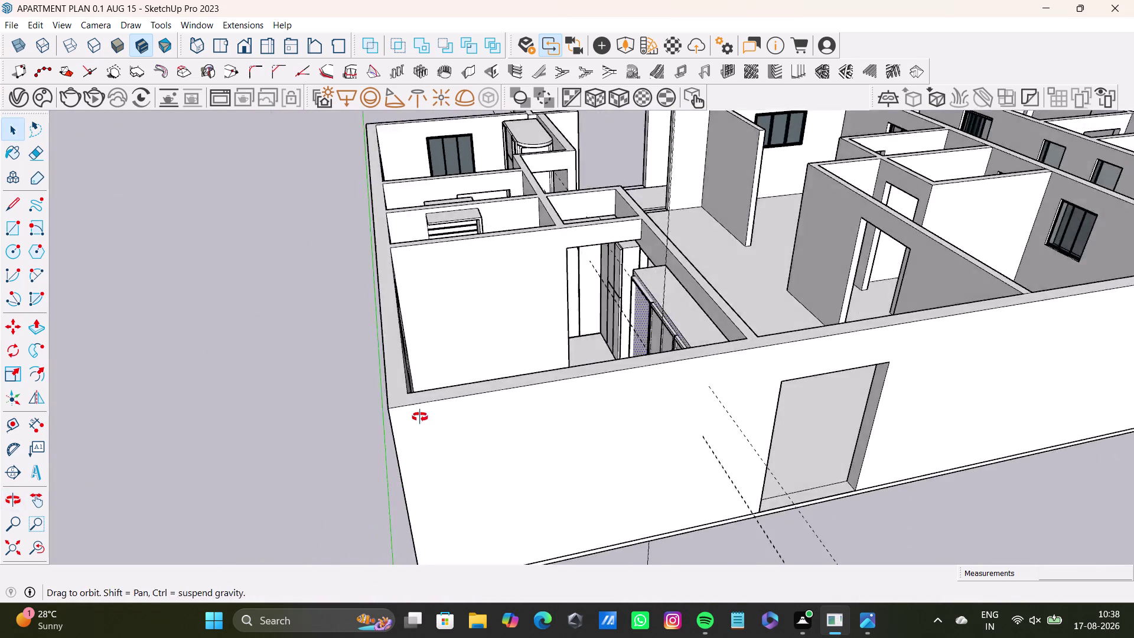
middle_drag(398, 393, 457, 506)
scroll(up, 3)
middle_drag(512, 407, 596, 388)
middle_drag(591, 390, 380, 388)
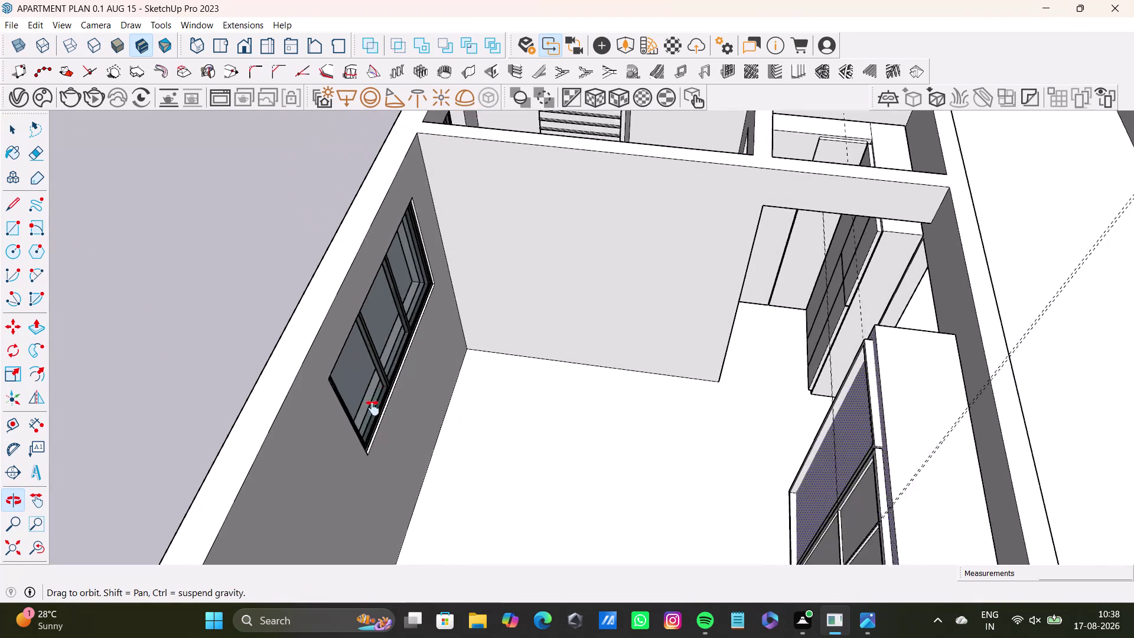
middle_drag(380, 388, 360, 459)
middle_drag(523, 439, 544, 457)
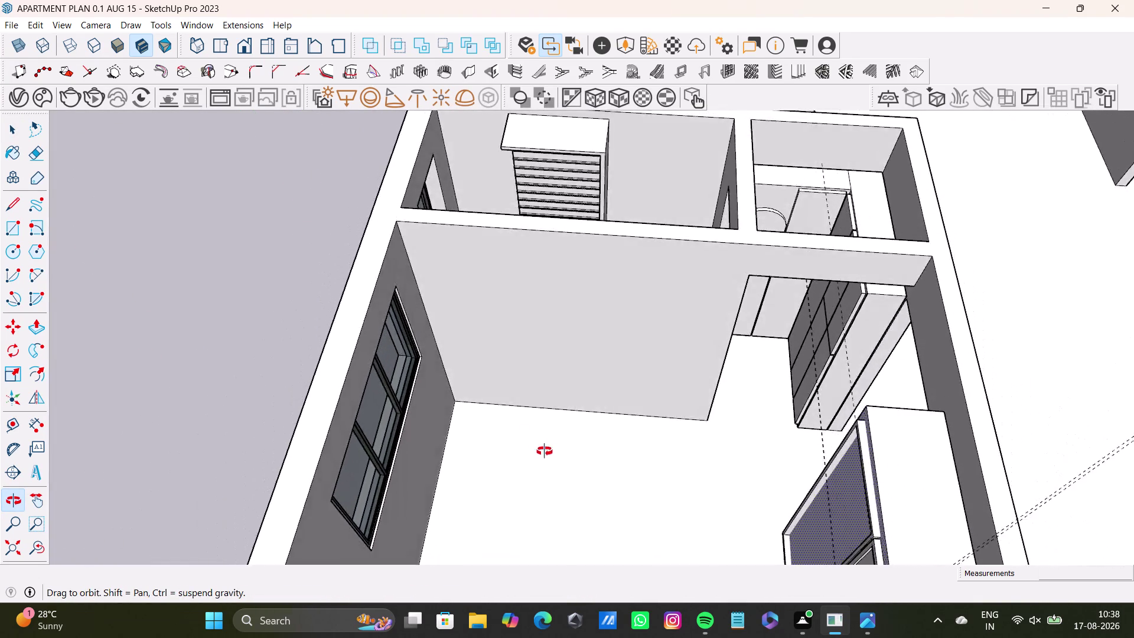
middle_drag(544, 457, 489, 518)
scroll(up, 3)
middle_drag(554, 429, 595, 324)
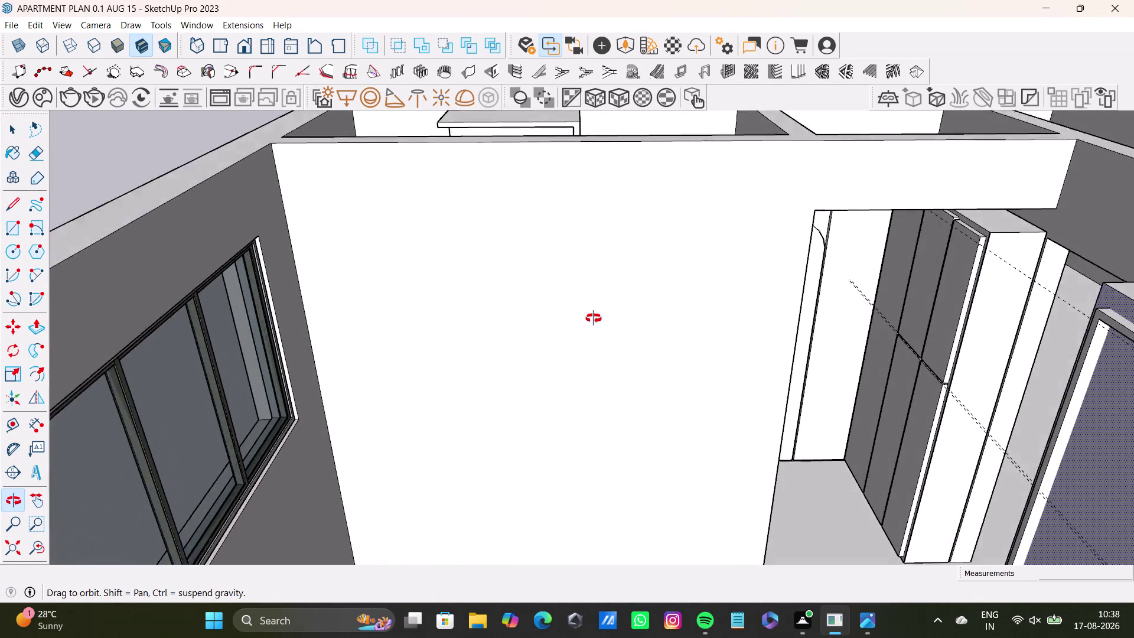
middle_drag(595, 324, 574, 307)
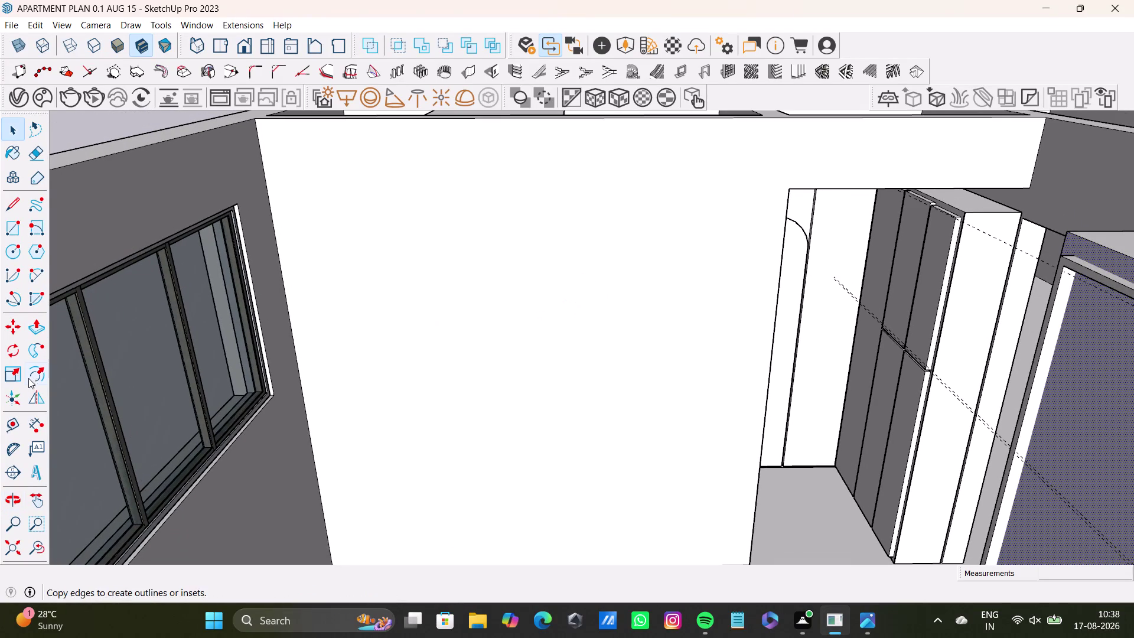
click(11, 224)
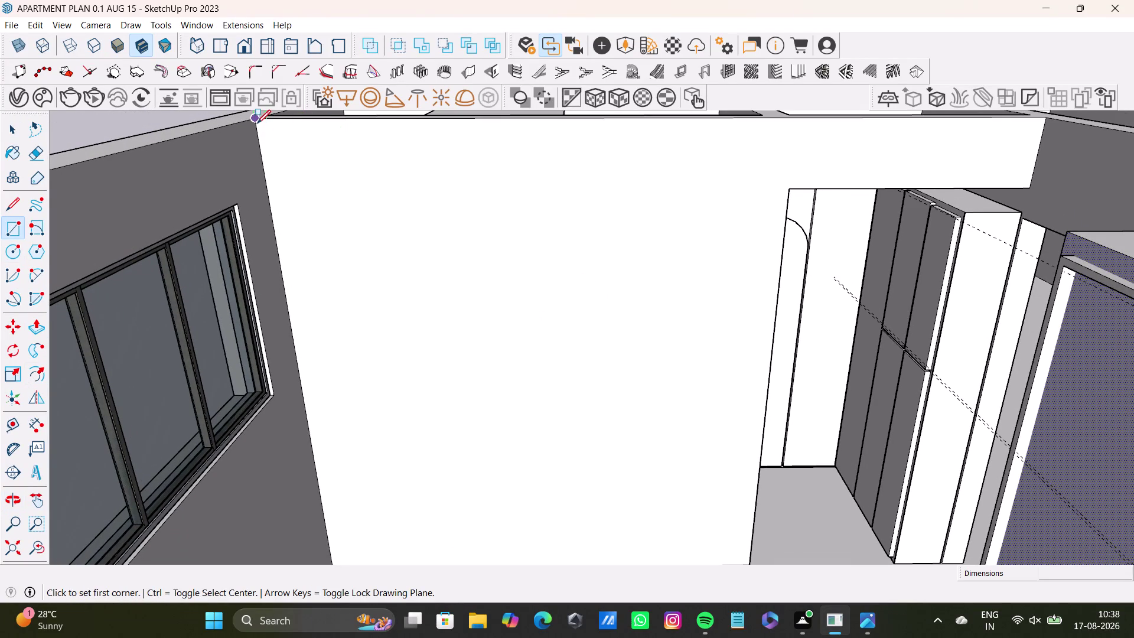